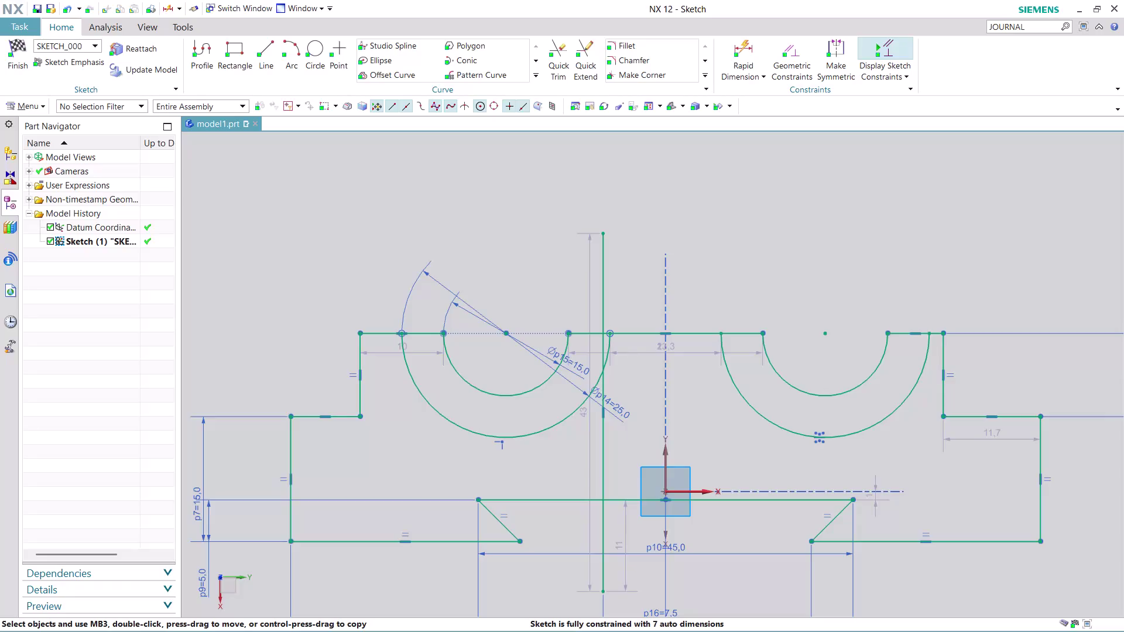
Mirror the left vertical line across the sketch's vertical axis to the right side.
scroll(down, 3)
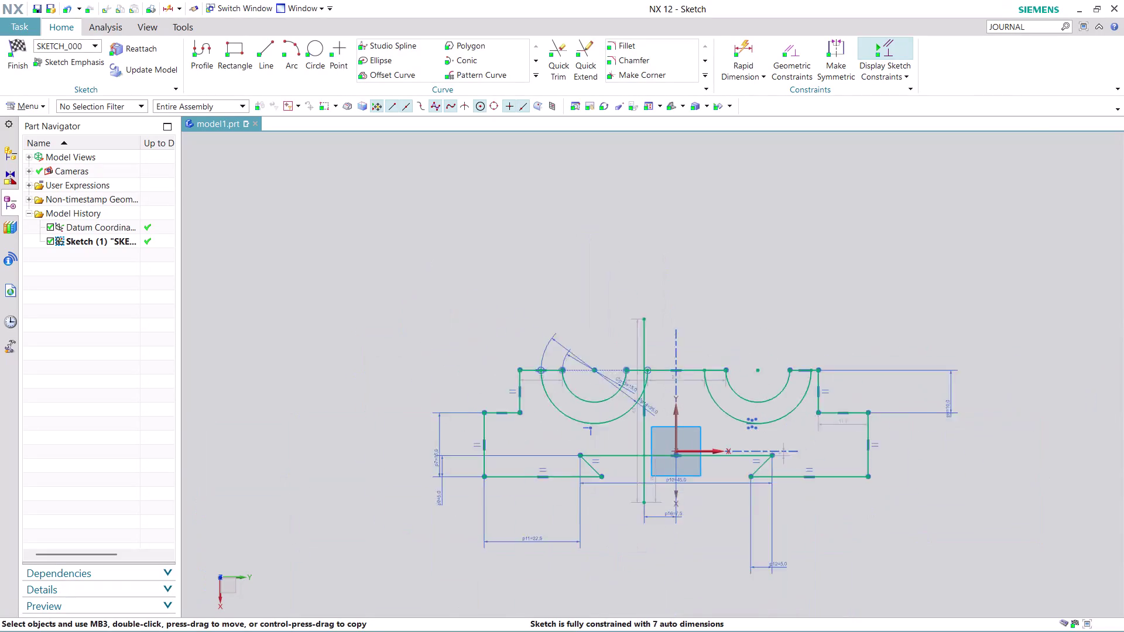
scroll(down, 3)
scroll(up, 3)
scroll(up, 3)
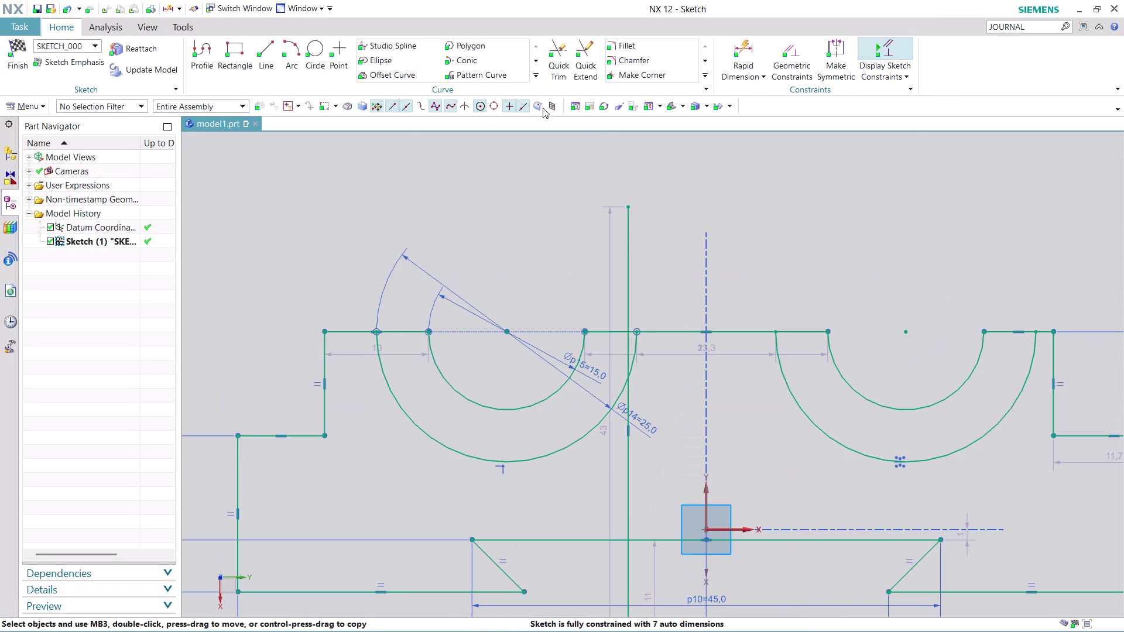
click(533, 75)
click(404, 94)
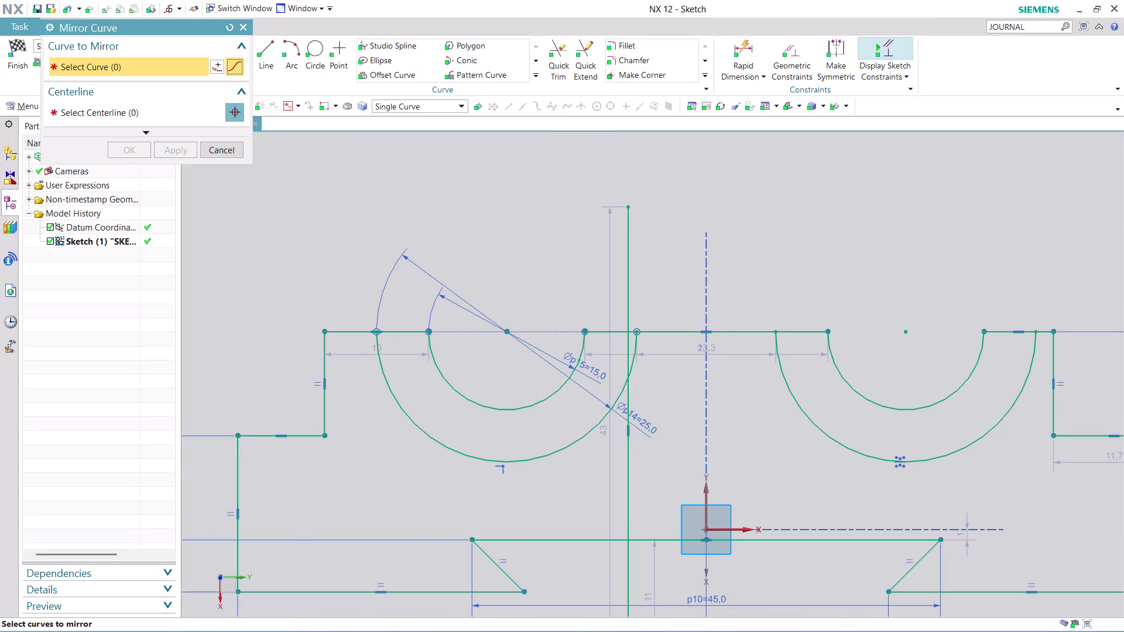
scroll(down, 3)
scroll(up, 3)
click(593, 470)
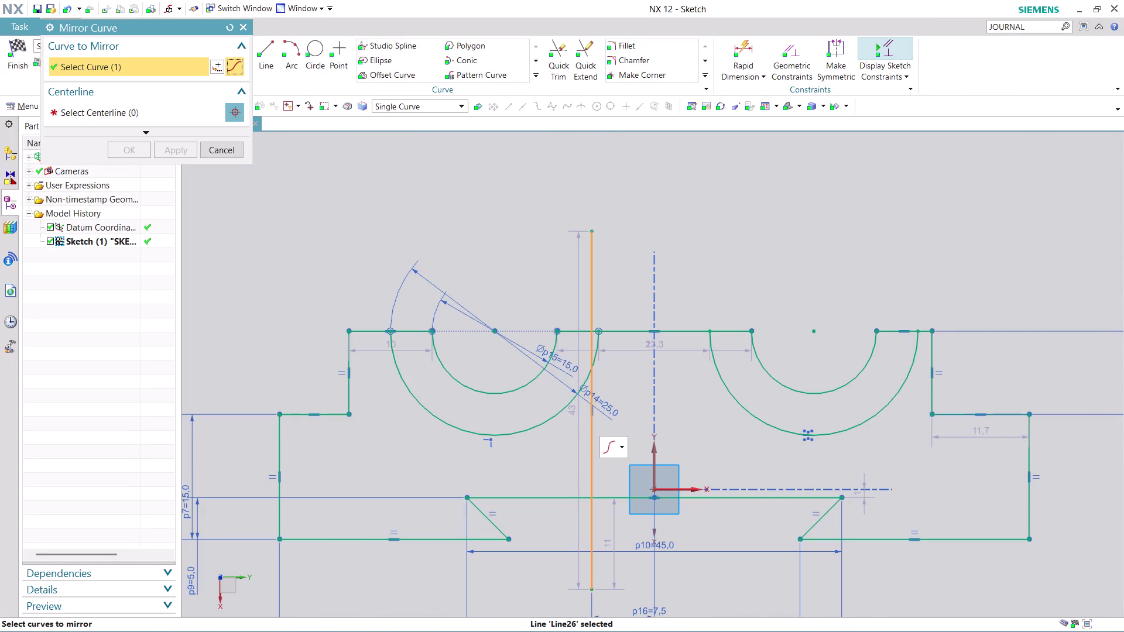
click(191, 114)
click(657, 453)
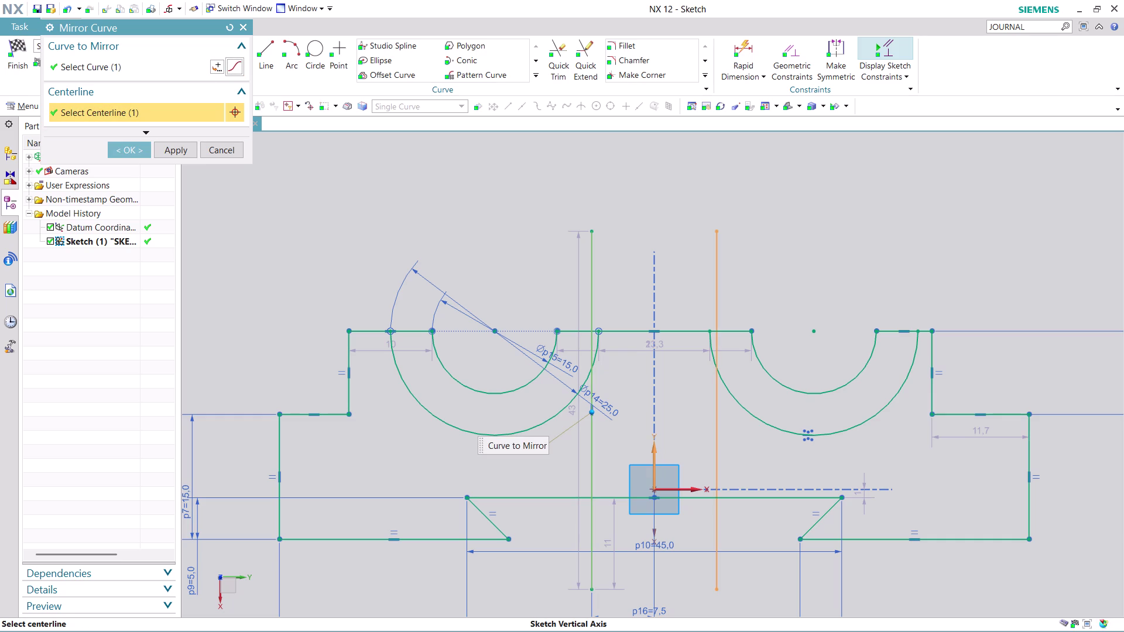
click(127, 156)
scroll(down, 3)
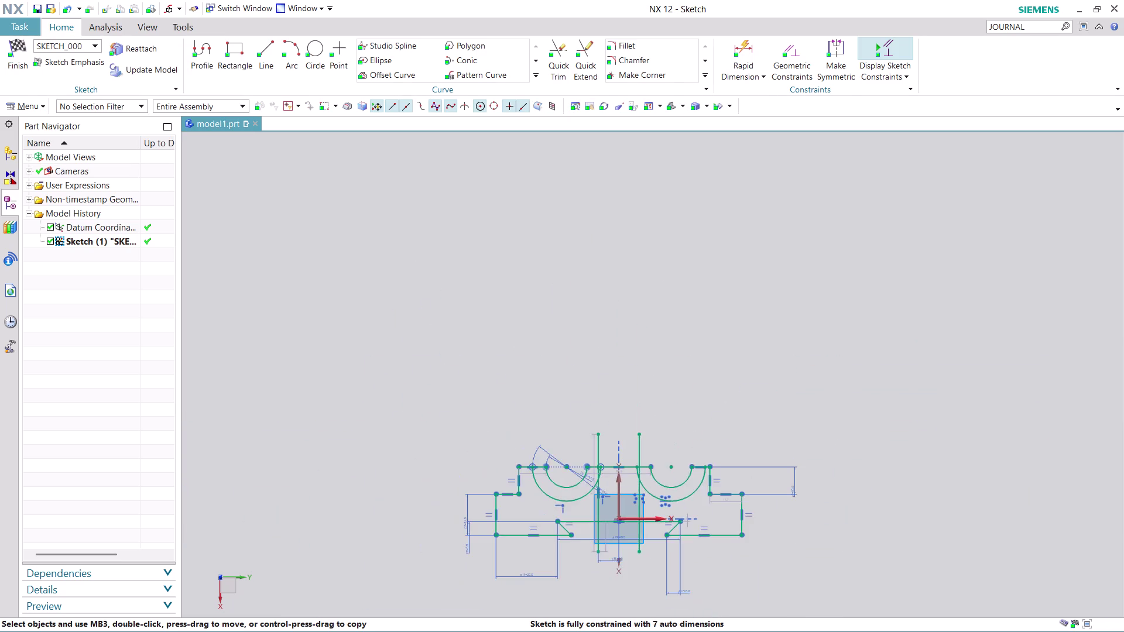
scroll(up, 3)
scroll(up, 3)
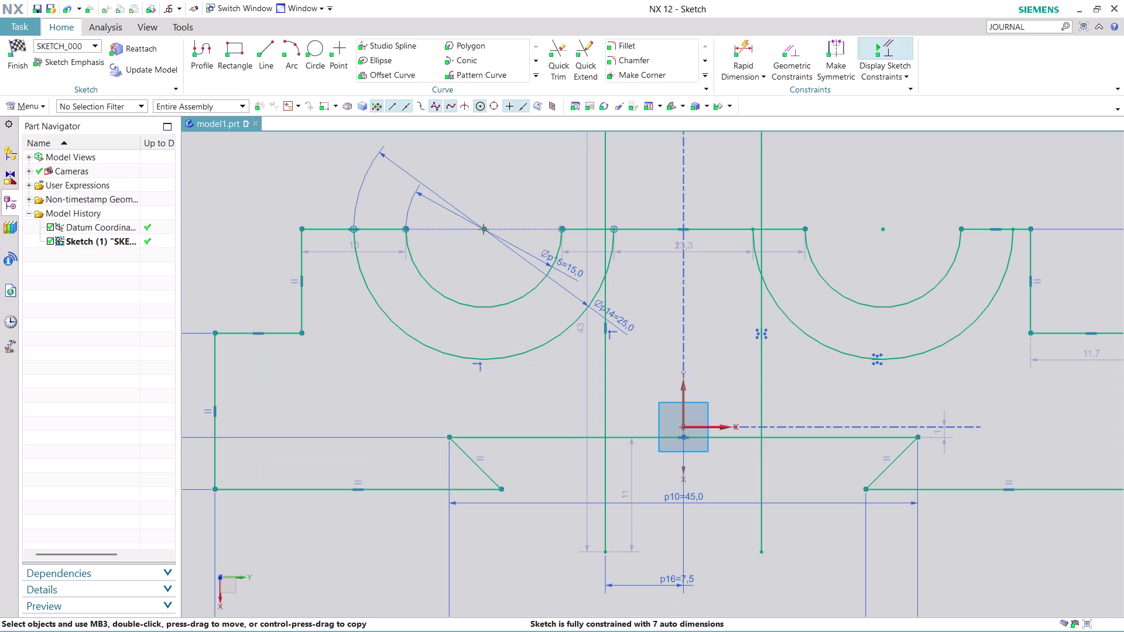
click(562, 59)
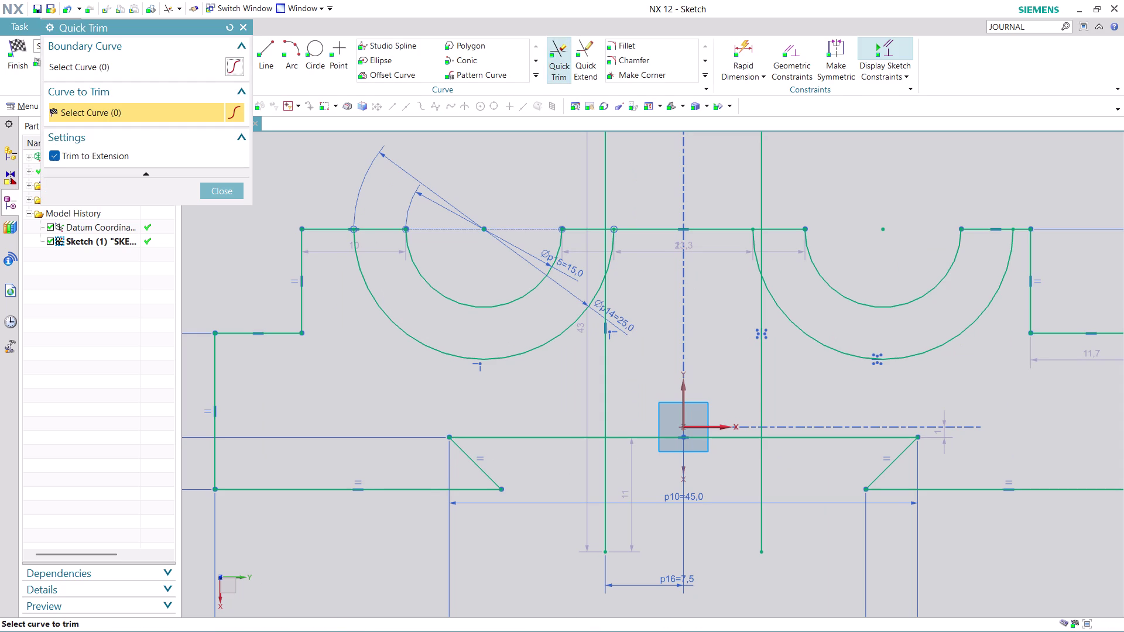
Trim the overhanging ends of both vertical lines above the top edge and below the lower line.
click(607, 530)
scroll(down, 3)
scroll(up, 3)
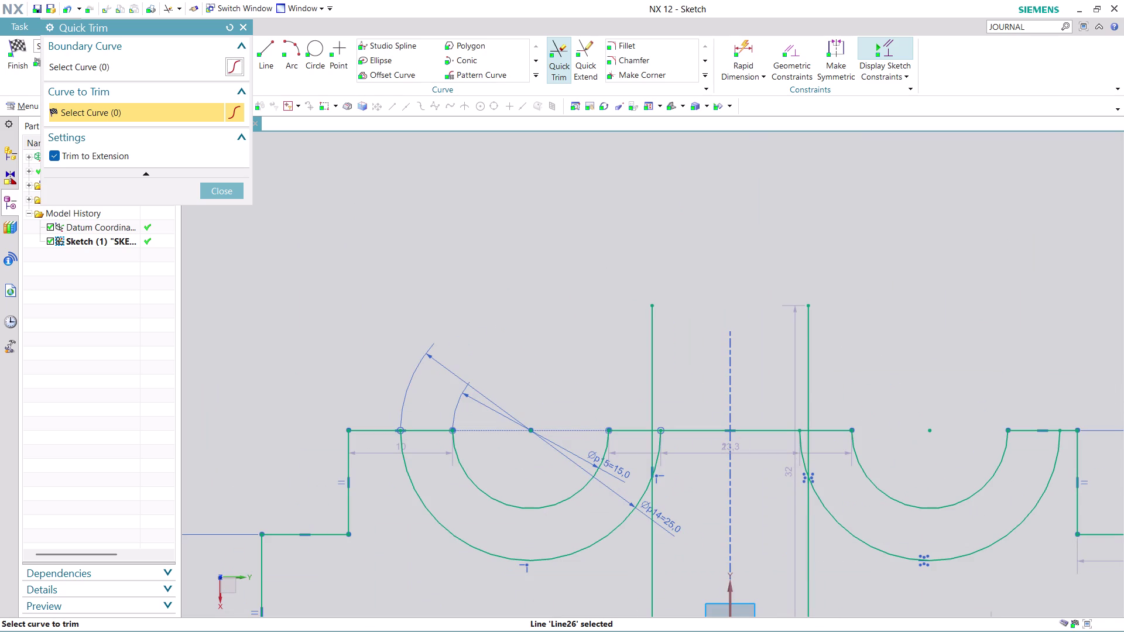
click(655, 363)
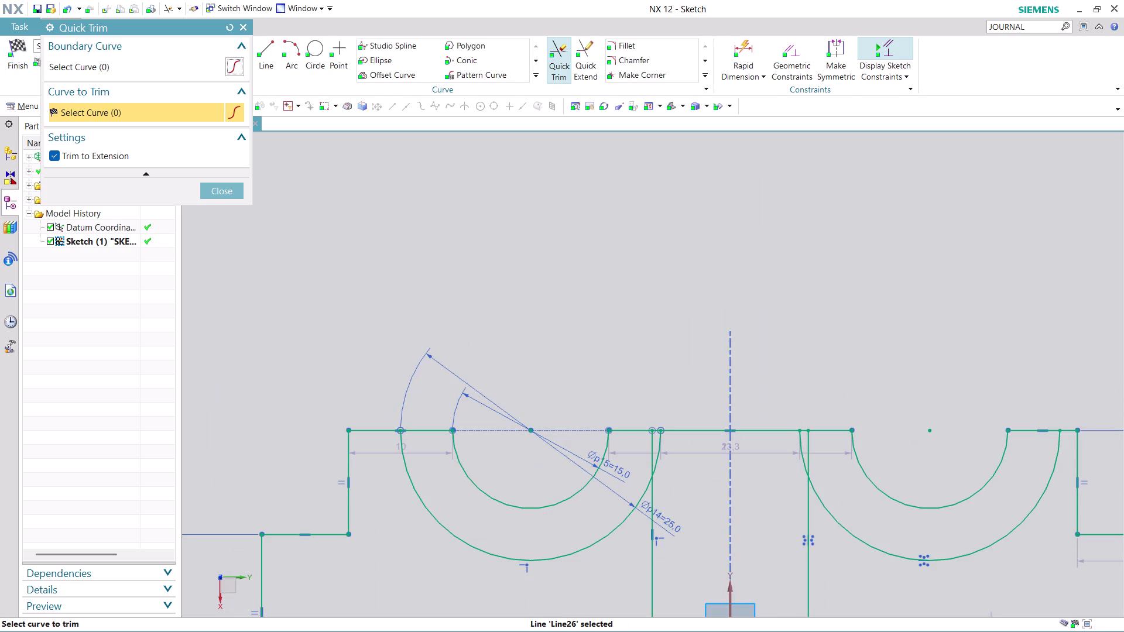
scroll(down, 3)
scroll(up, 3)
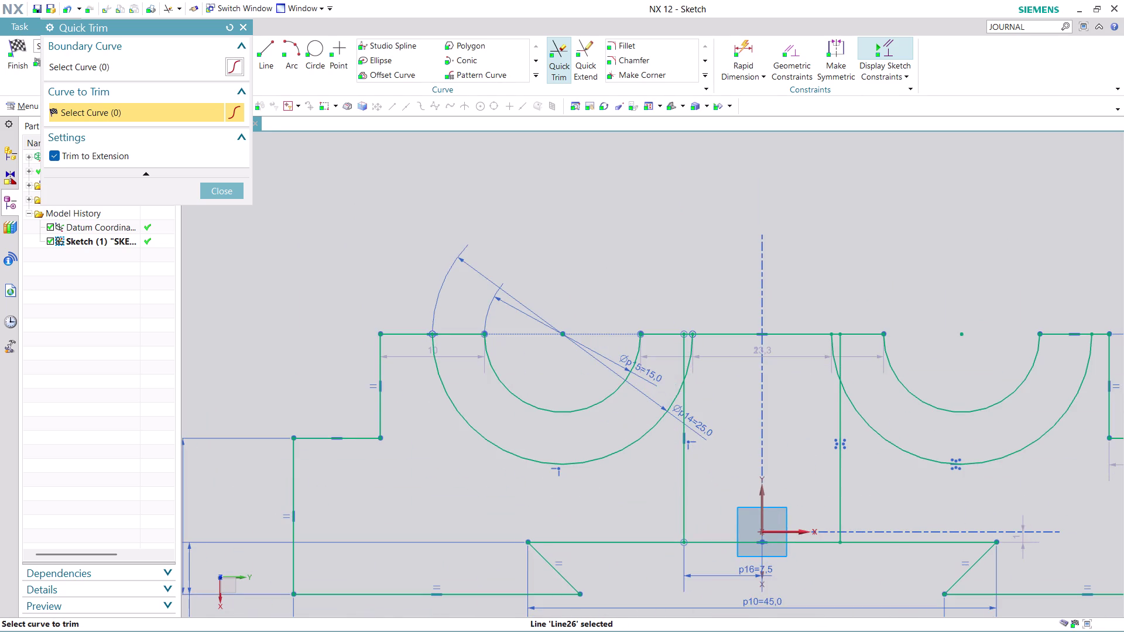
scroll(up, 3)
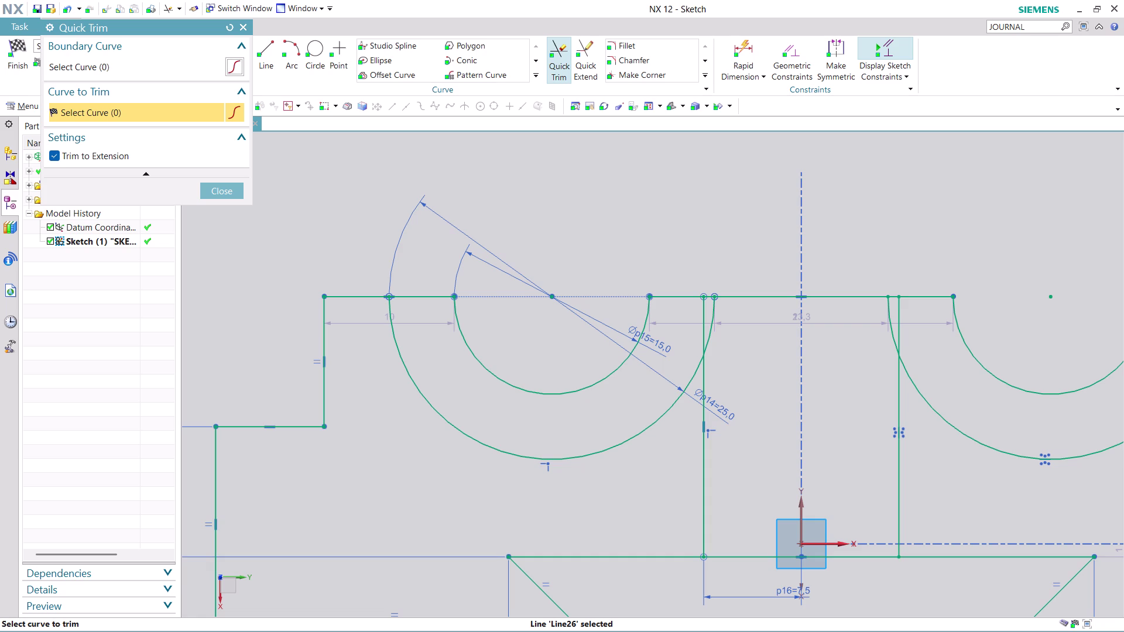
scroll(down, 3)
scroll(down, 3)
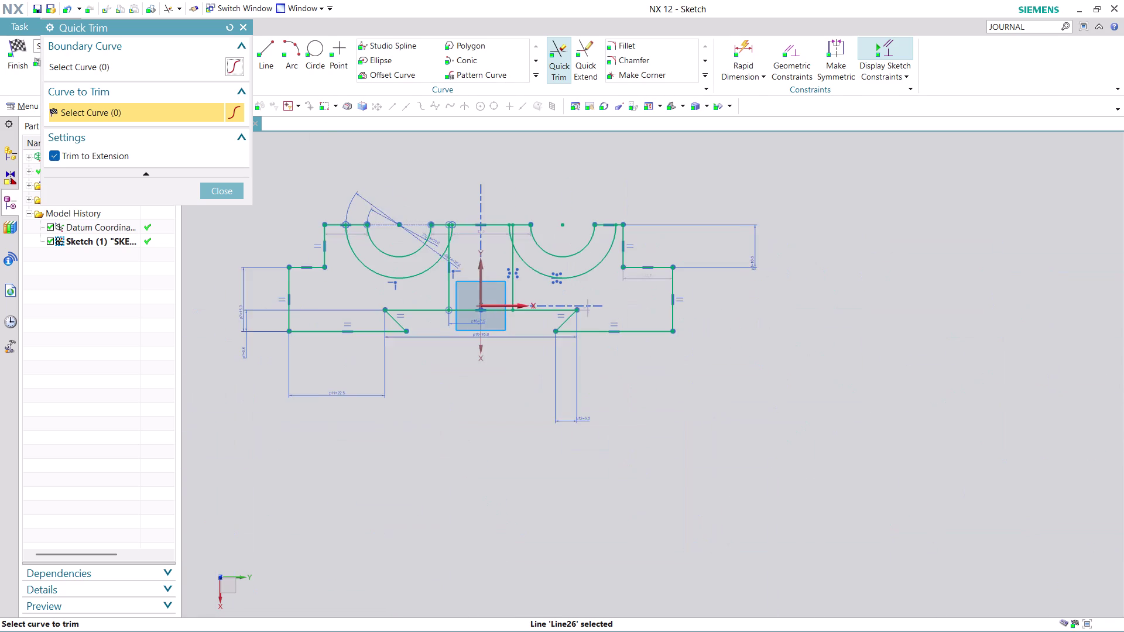
scroll(up, 3)
scroll(down, 3)
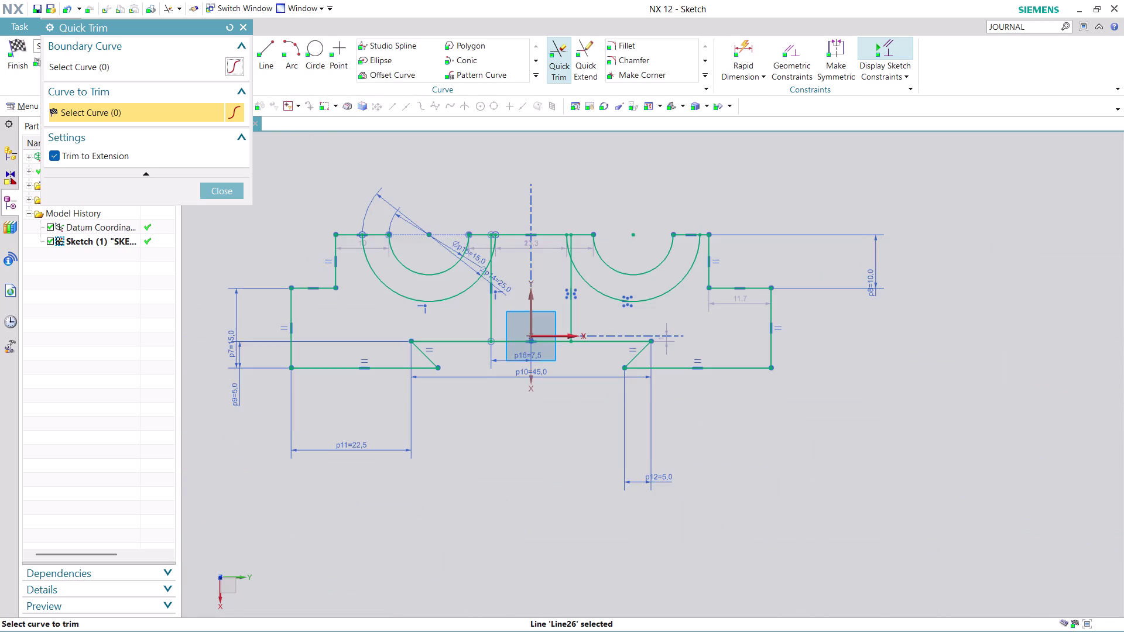
click(232, 195)
Draw a 15.6-long horizontal line rightward from the bottom of the large left arc.
click(201, 52)
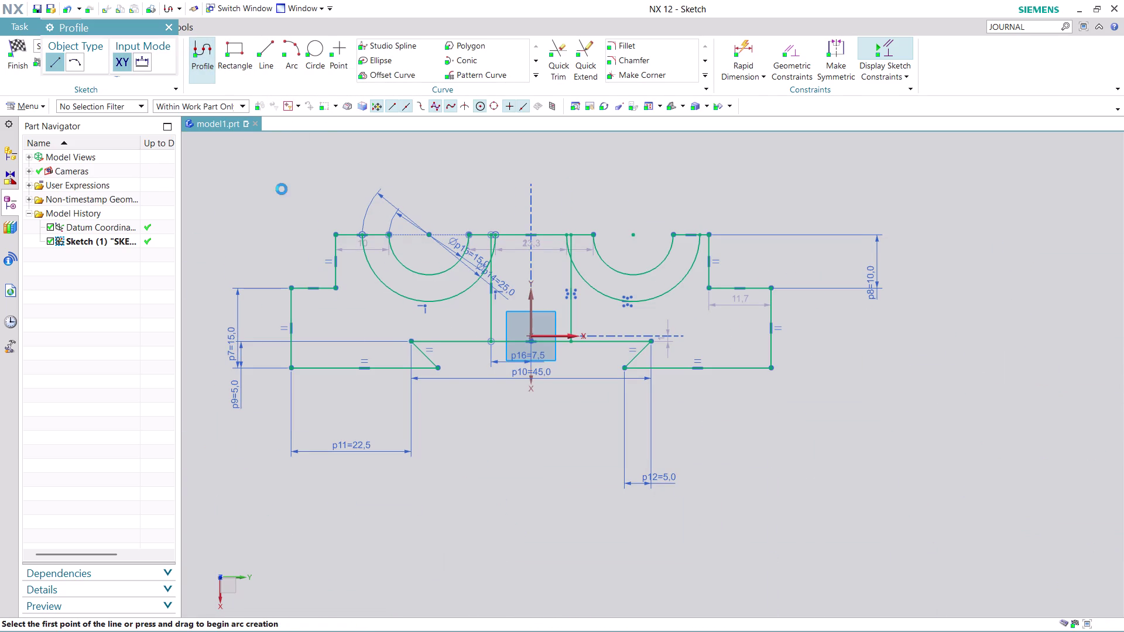
scroll(up, 3)
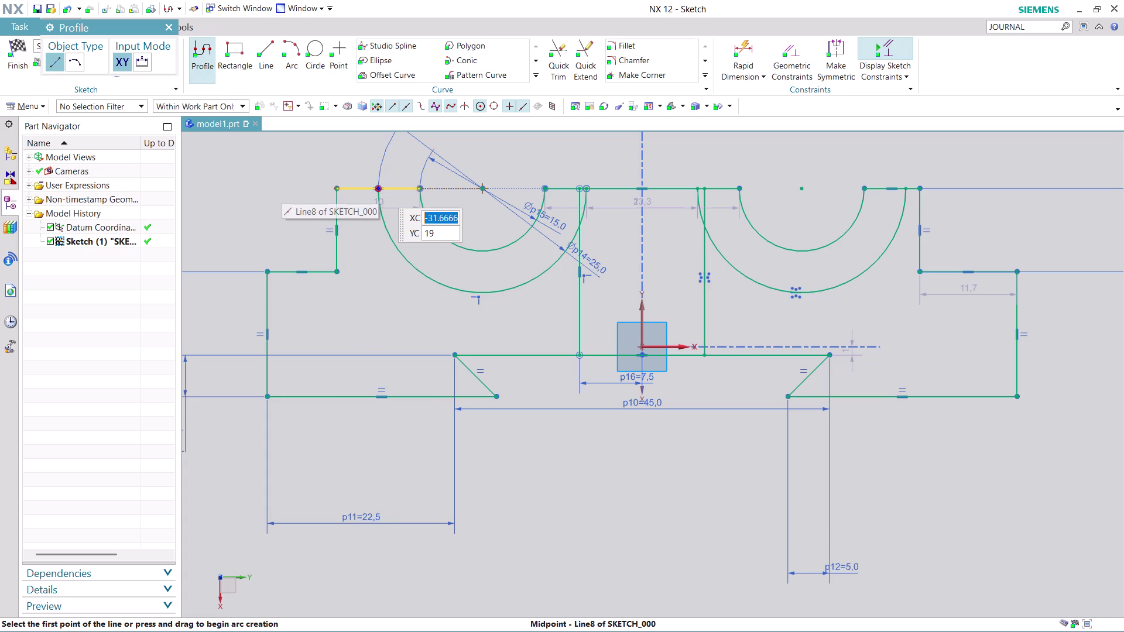
click(379, 189)
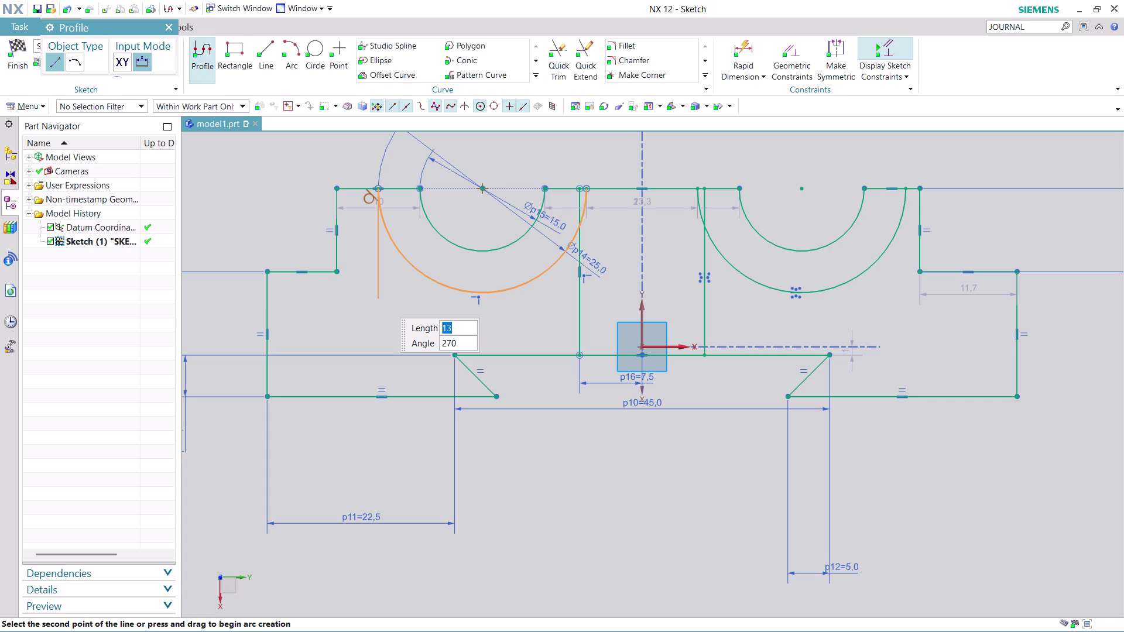
key(Escape)
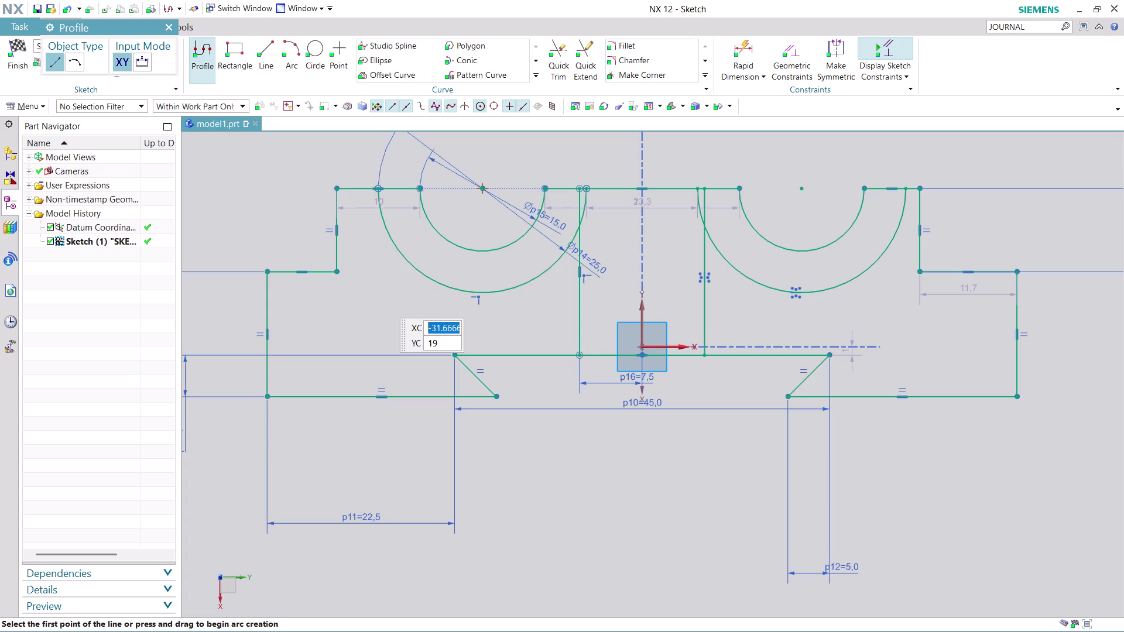
click(482, 291)
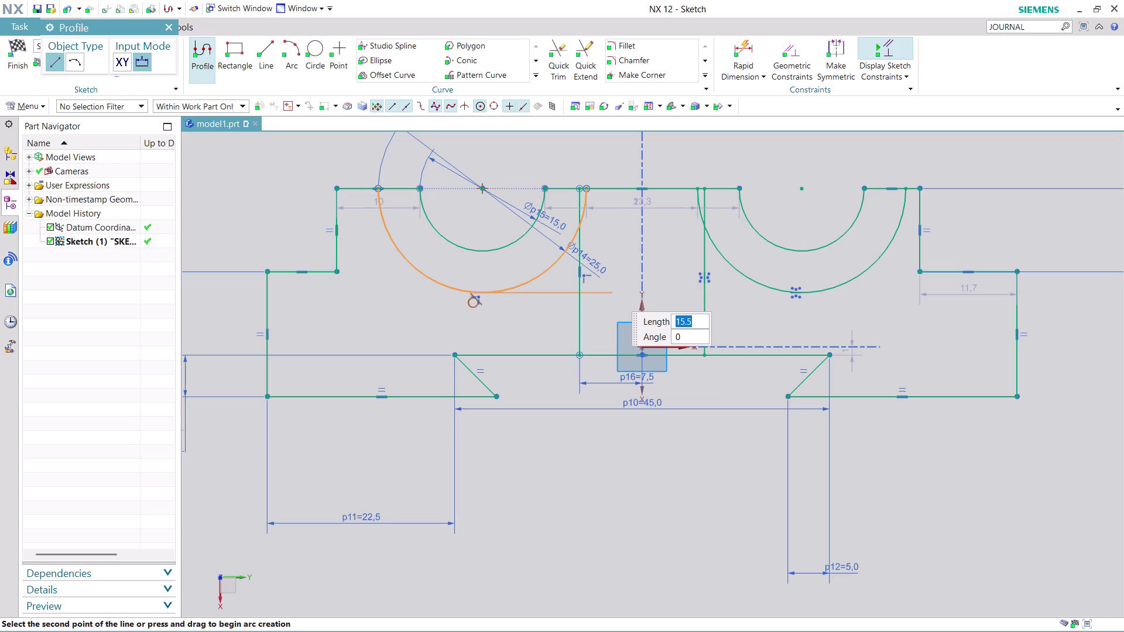
click(613, 292)
key(Escape)
key(Escape)
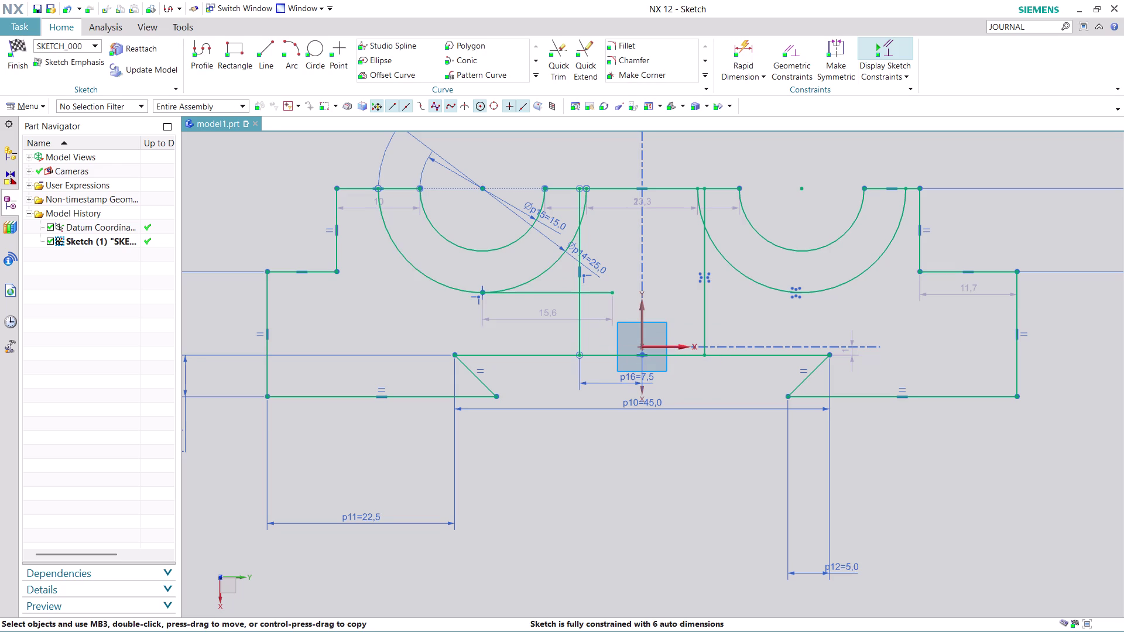
scroll(up, 3)
scroll(down, 3)
scroll(up, 3)
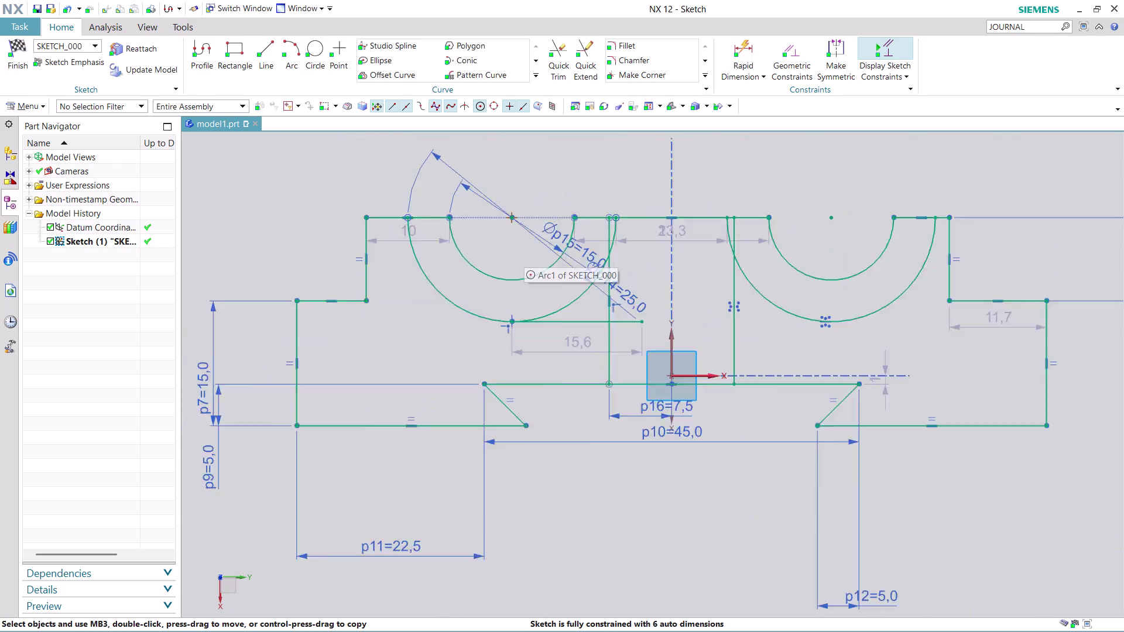
scroll(up, 3)
Trim the outer arc, vertical line and new line where they overshoot each other.
click(560, 56)
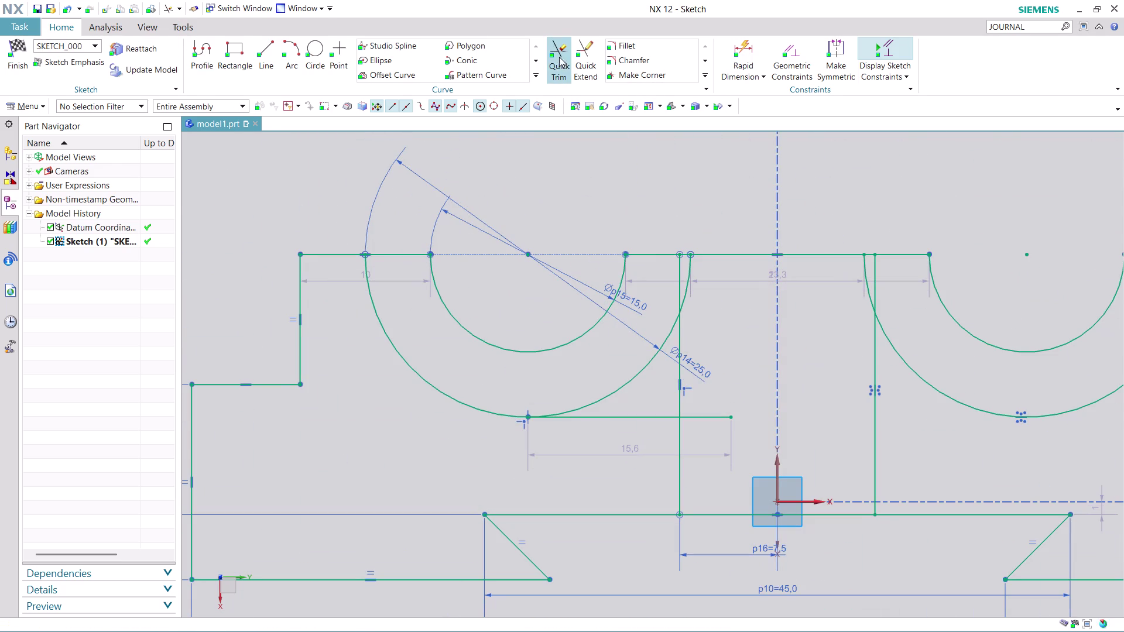
click(634, 383)
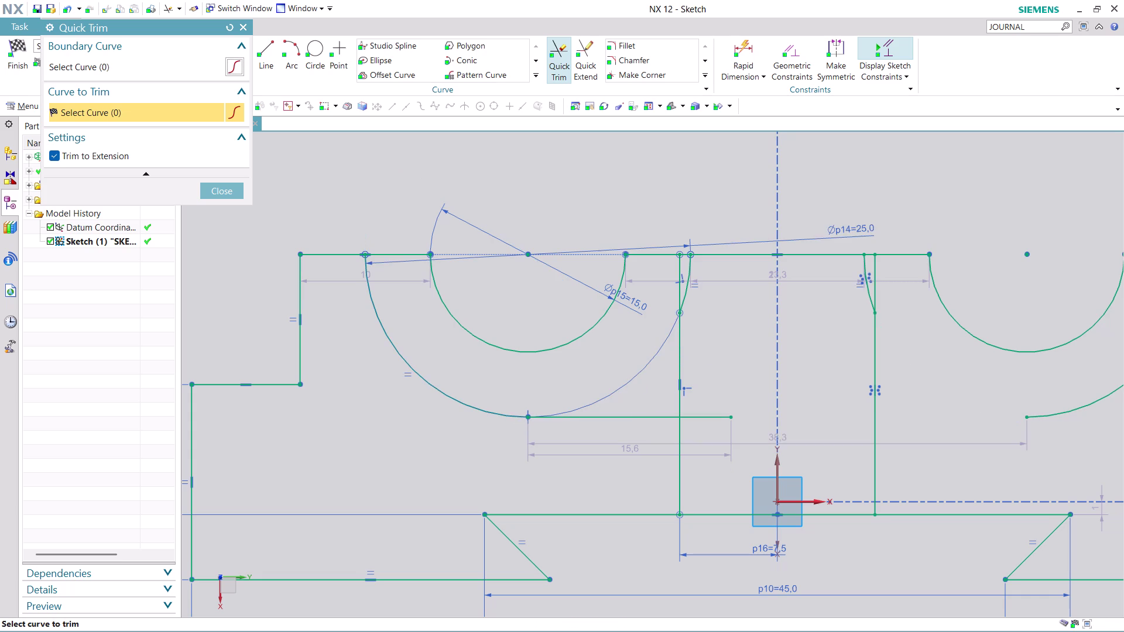
click(687, 288)
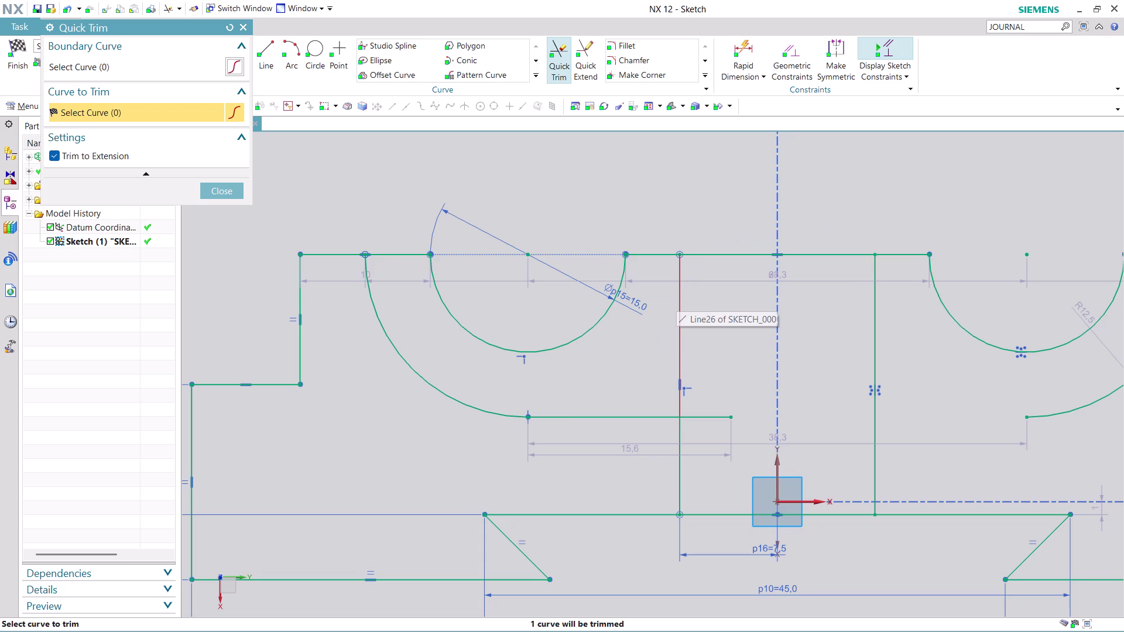
click(676, 296)
click(722, 418)
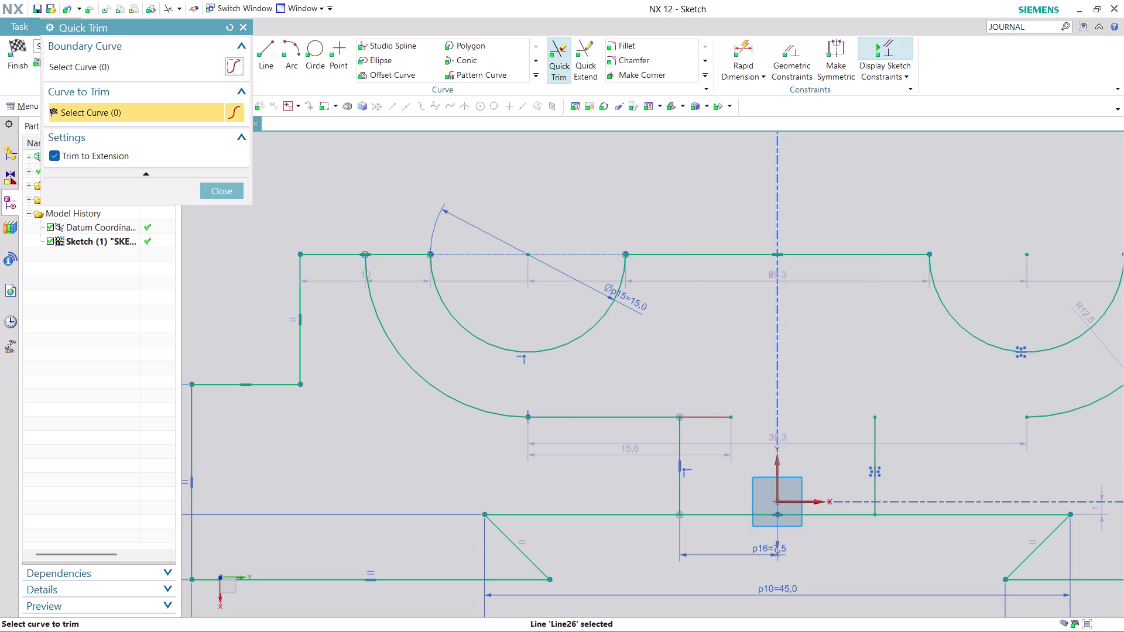
scroll(down, 3)
scroll(down, 3)
scroll(up, 3)
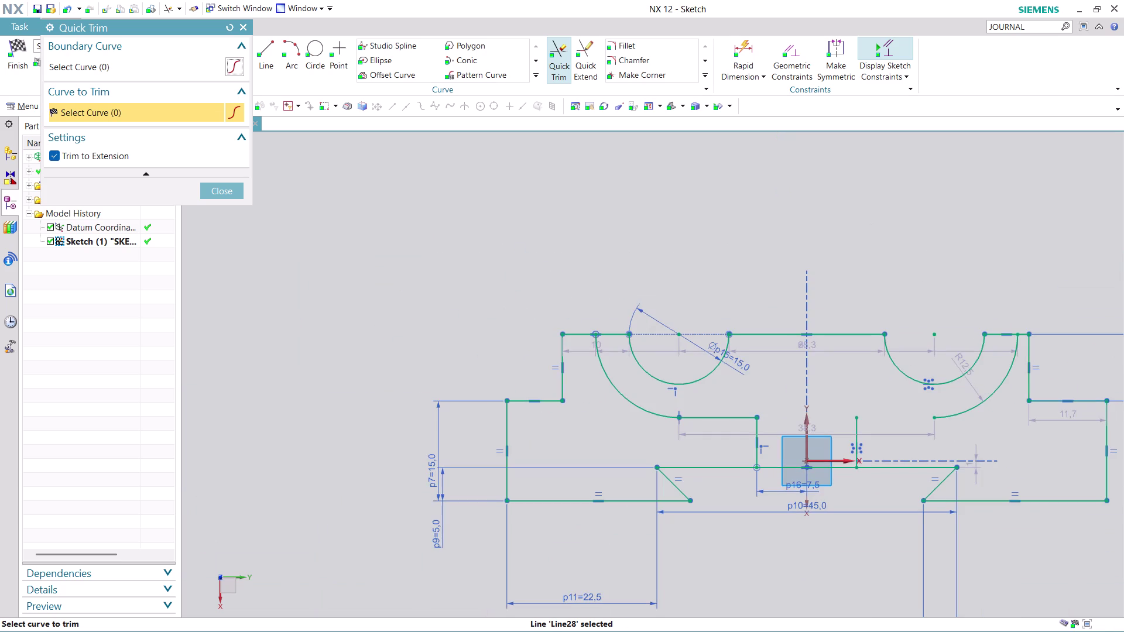
scroll(up, 3)
scroll(down, 3)
scroll(up, 3)
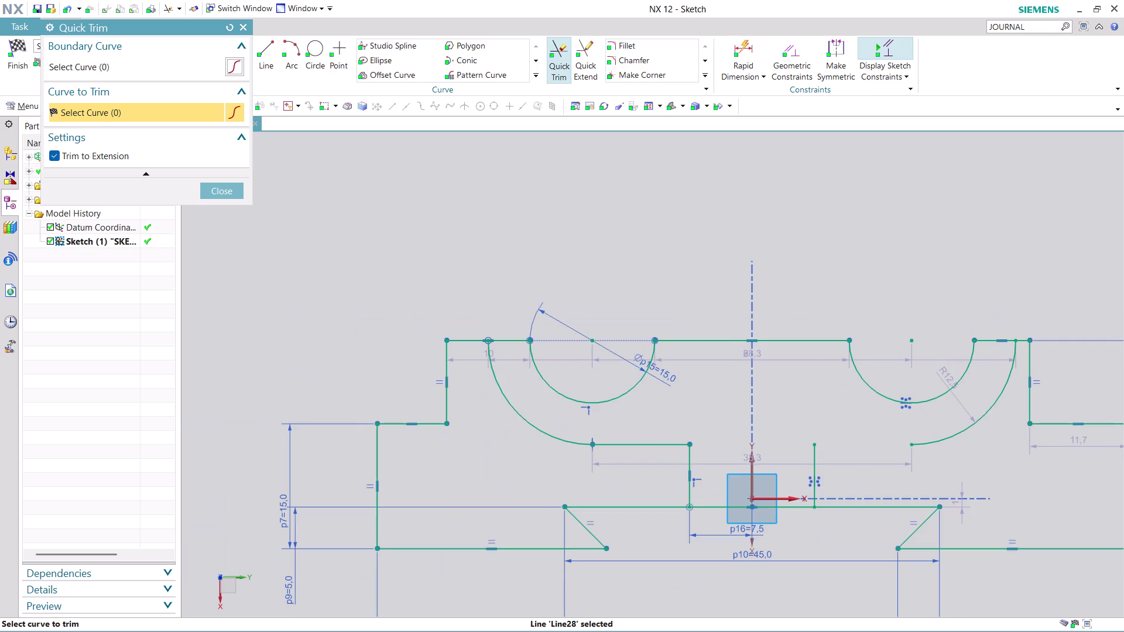
click(222, 185)
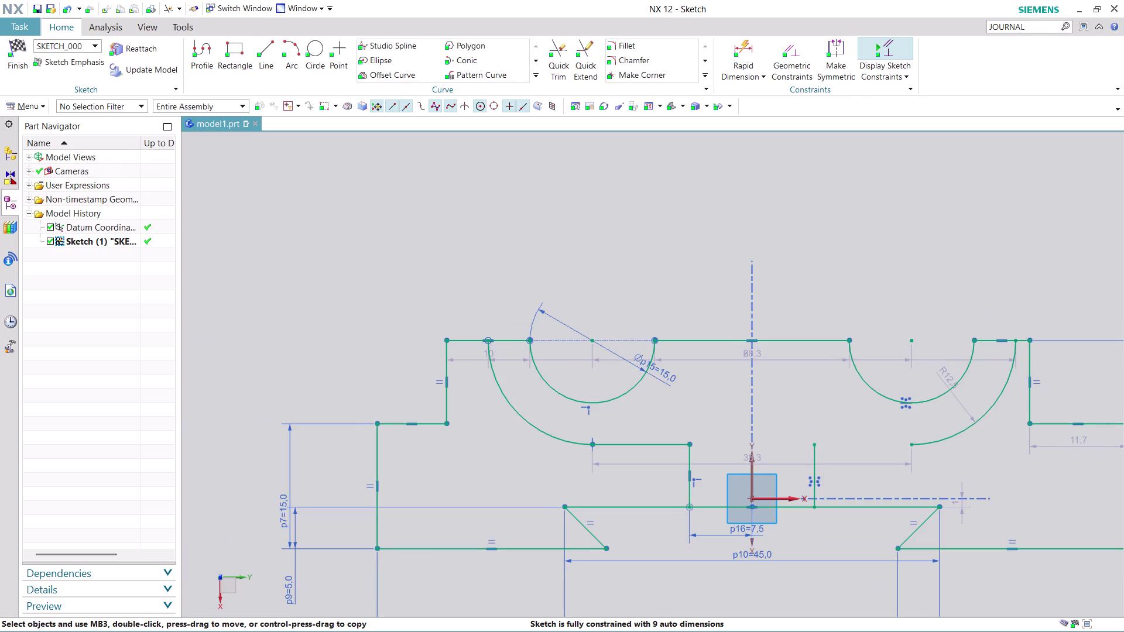
click(533, 78)
Begin a mirror with the short horizontal and vertical lines selected, then cancel it.
click(393, 97)
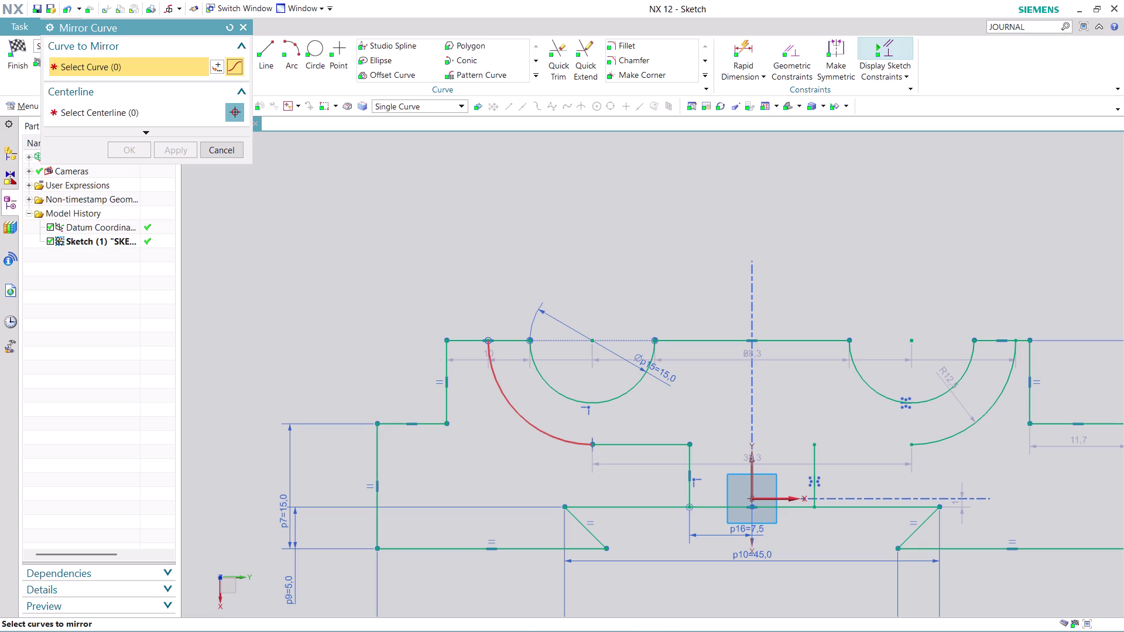
click(653, 441)
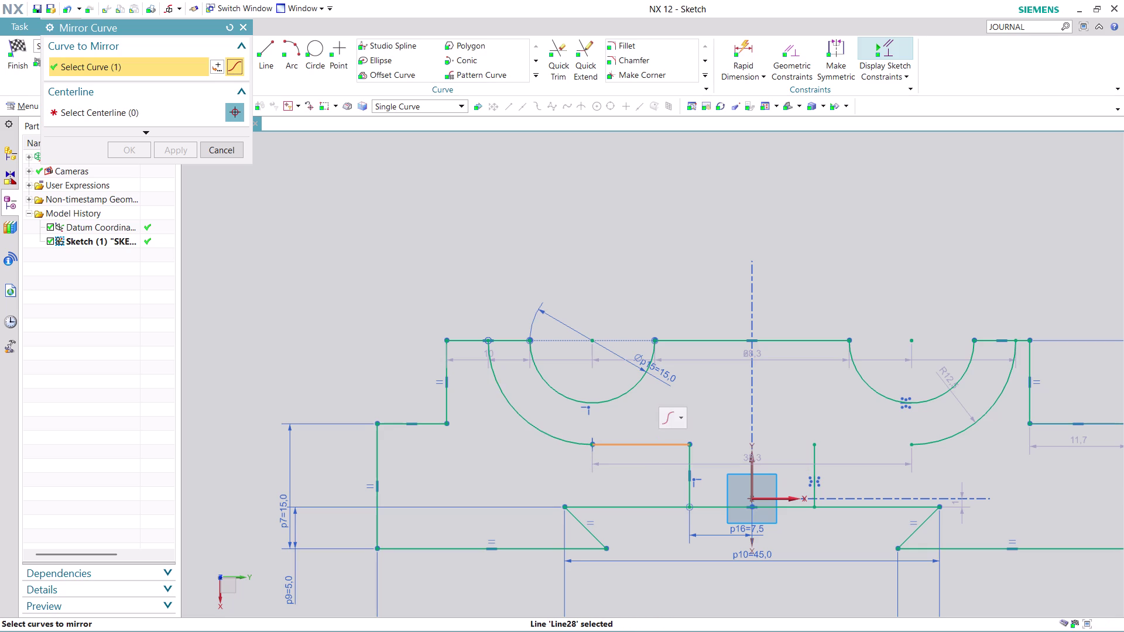
click(693, 483)
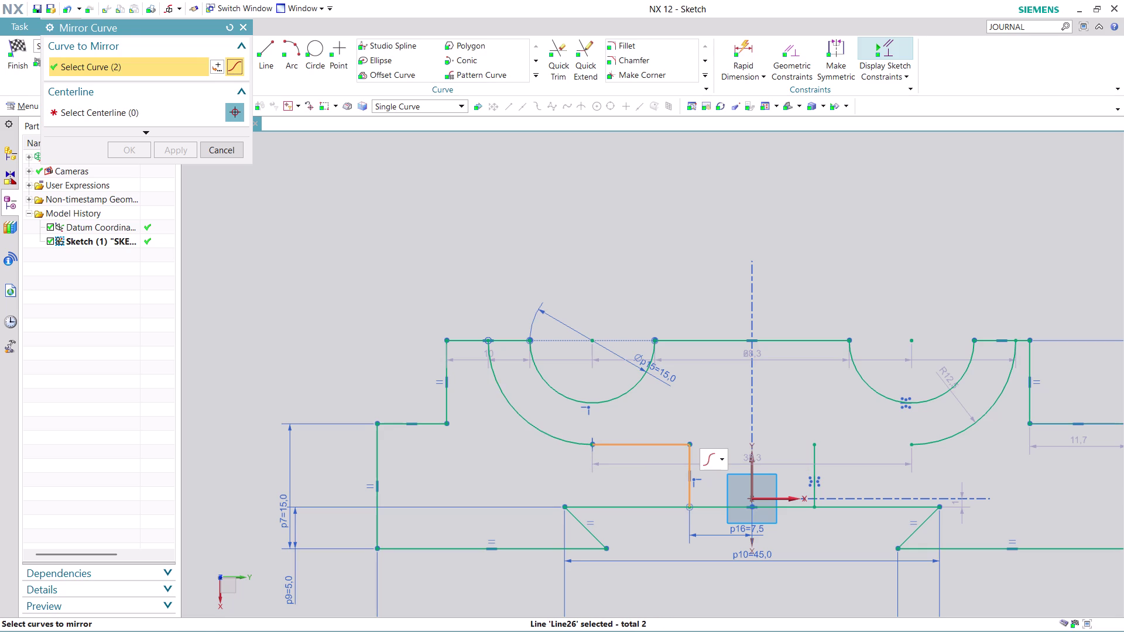
key(Escape)
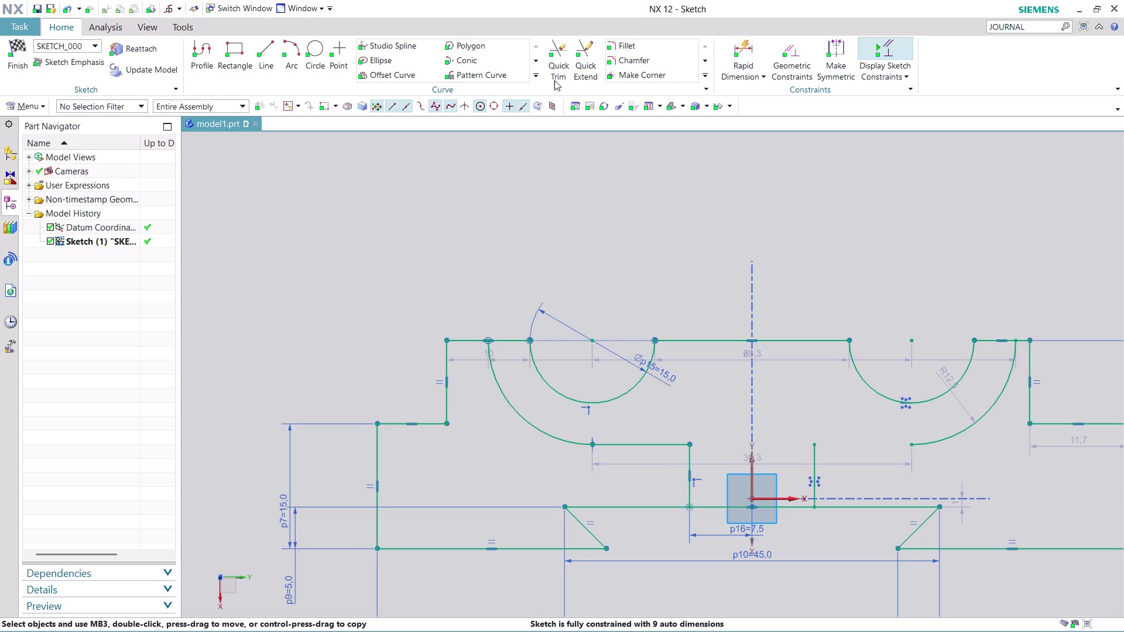
Mirror the short horizontal line across the vertical sketch axis.
click(535, 73)
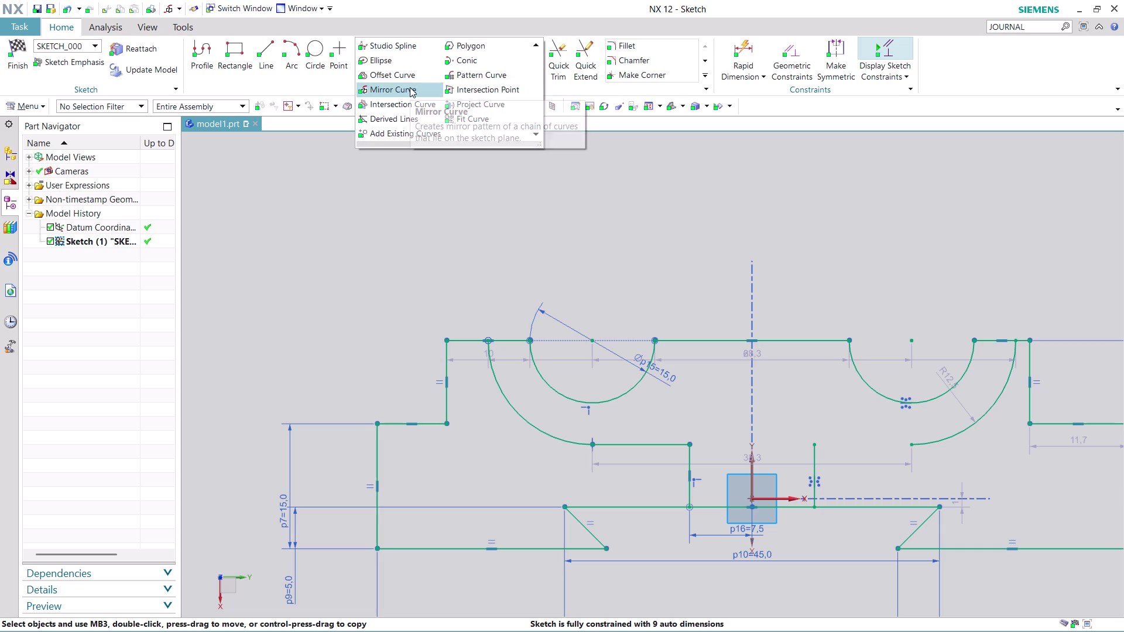
click(410, 87)
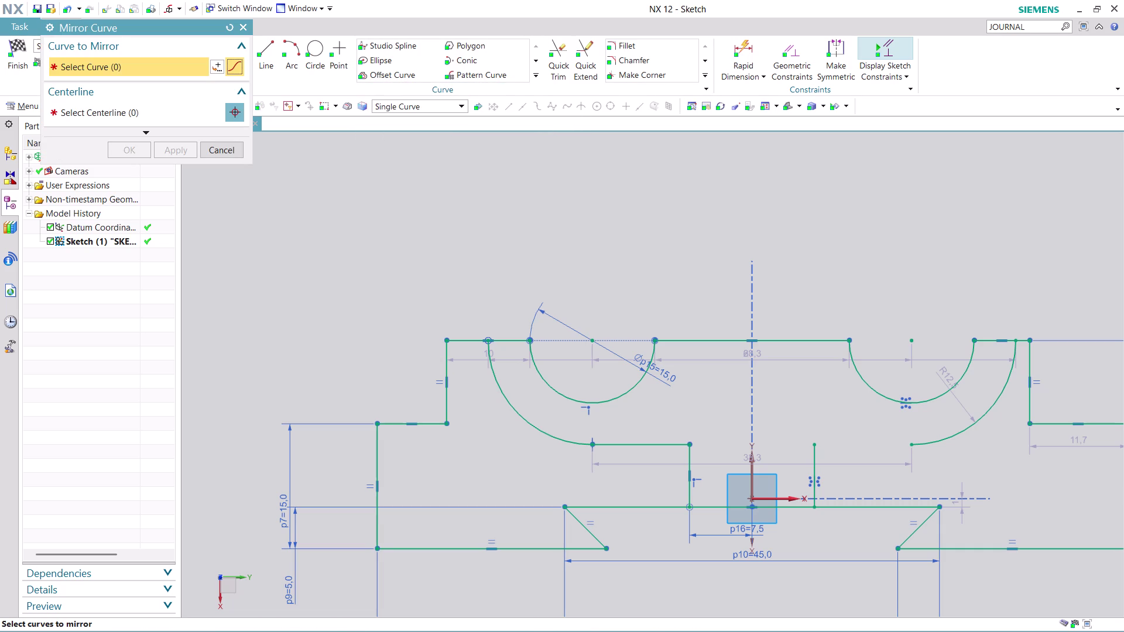
click(666, 446)
click(181, 114)
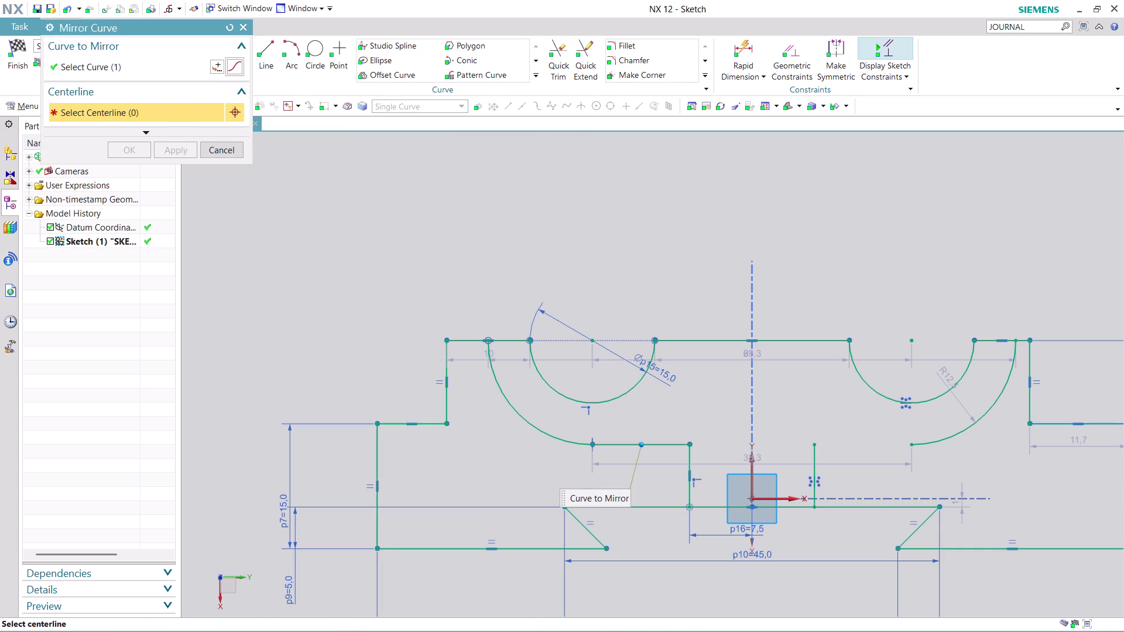
click(749, 461)
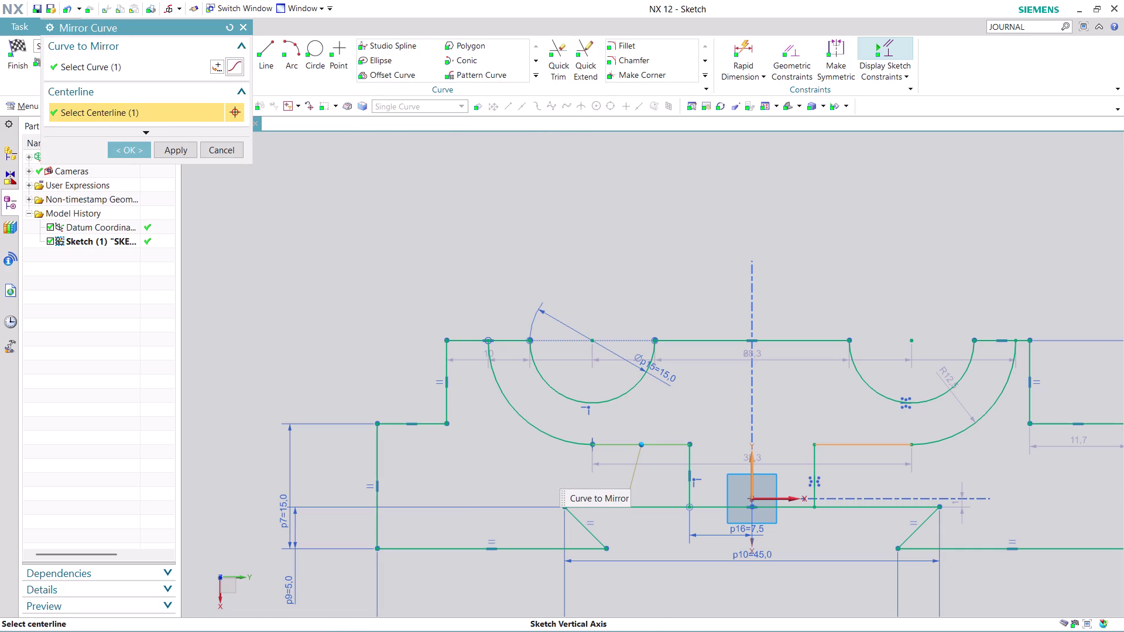
click(136, 154)
scroll(down, 3)
scroll(up, 3)
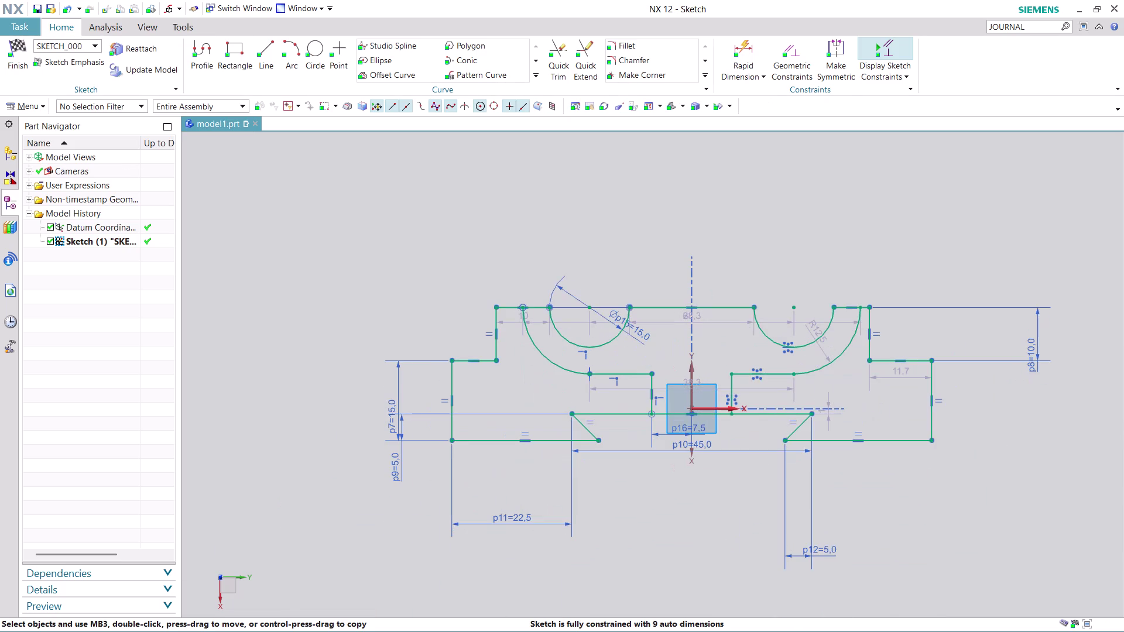
scroll(up, 3)
scroll(down, 3)
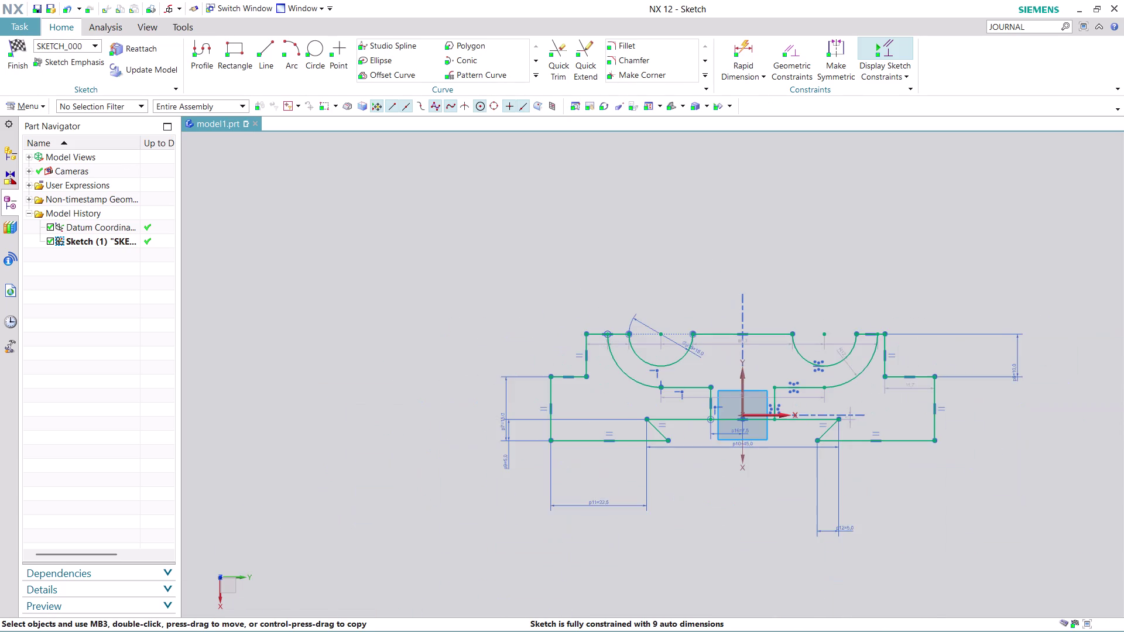
scroll(up, 3)
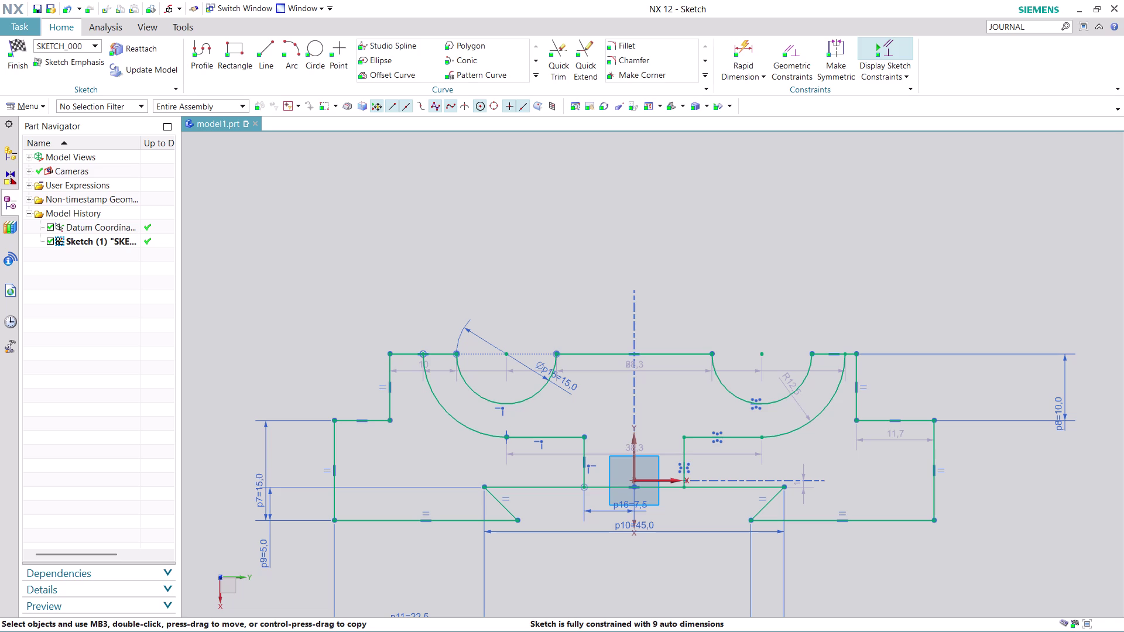
scroll(down, 3)
scroll(up, 3)
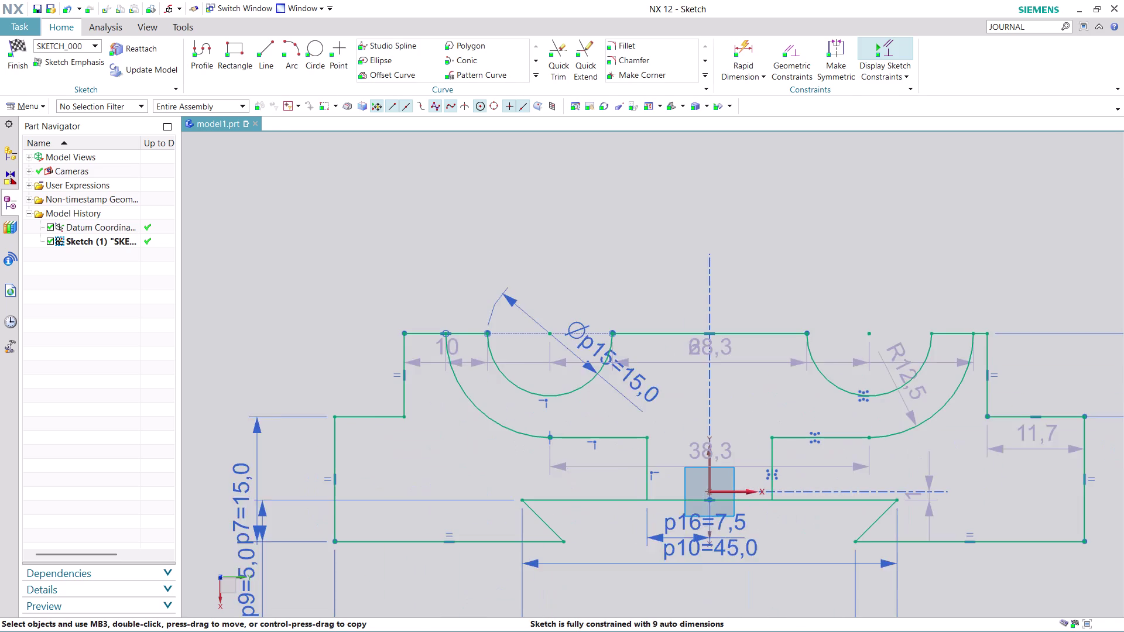
click(707, 501)
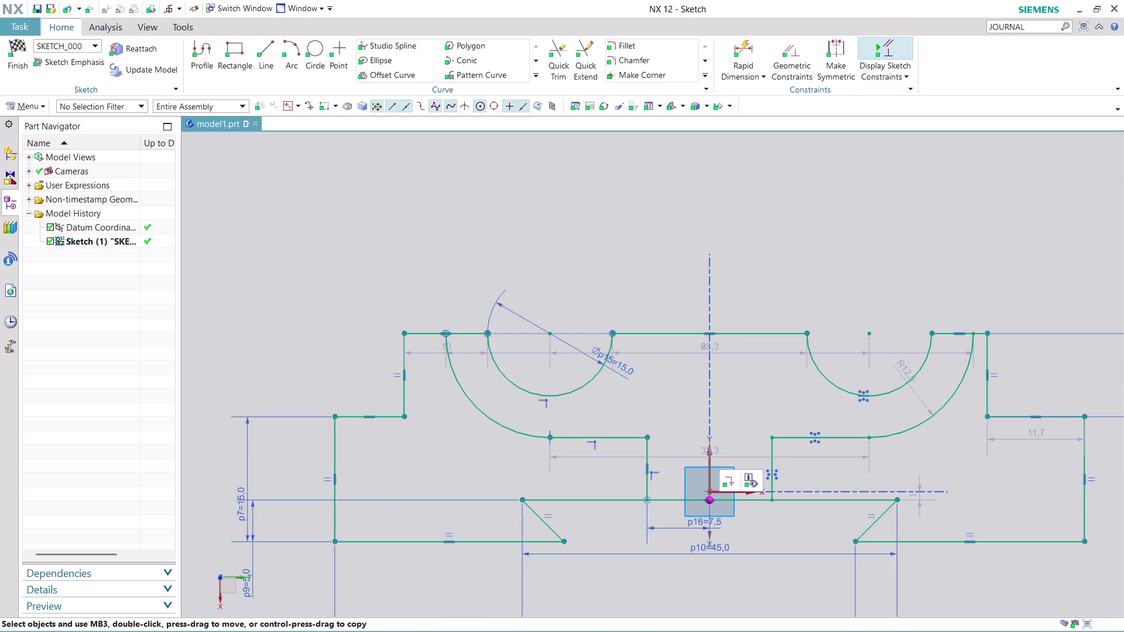
Select a midpoint constraint, the sketch origin and XY plane, then clear the selection.
scroll(up, 3)
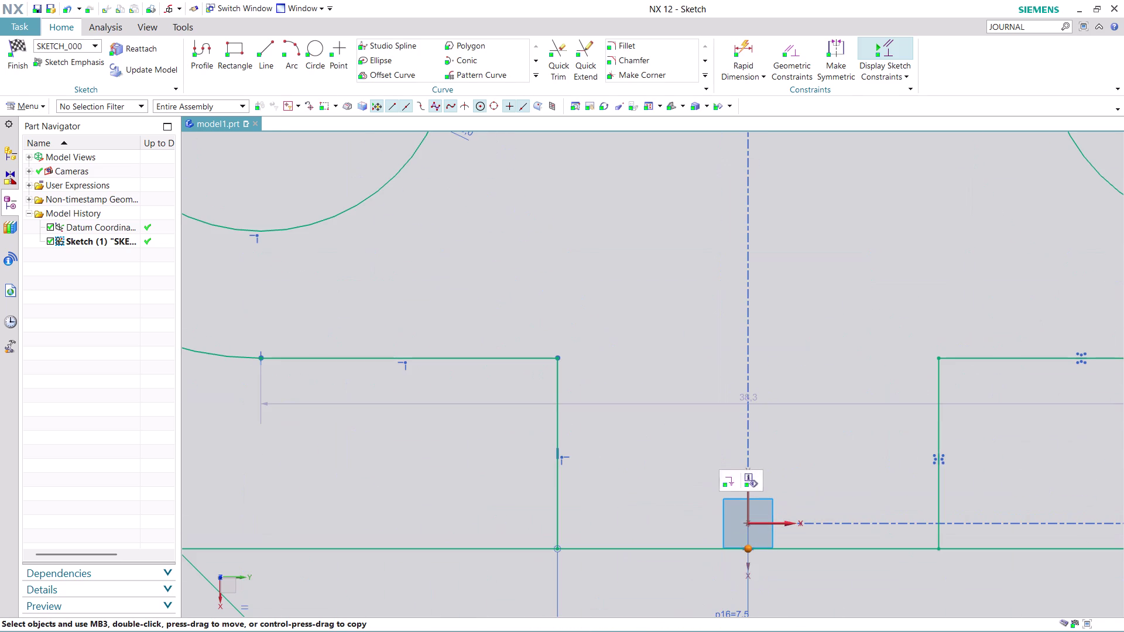
click(750, 522)
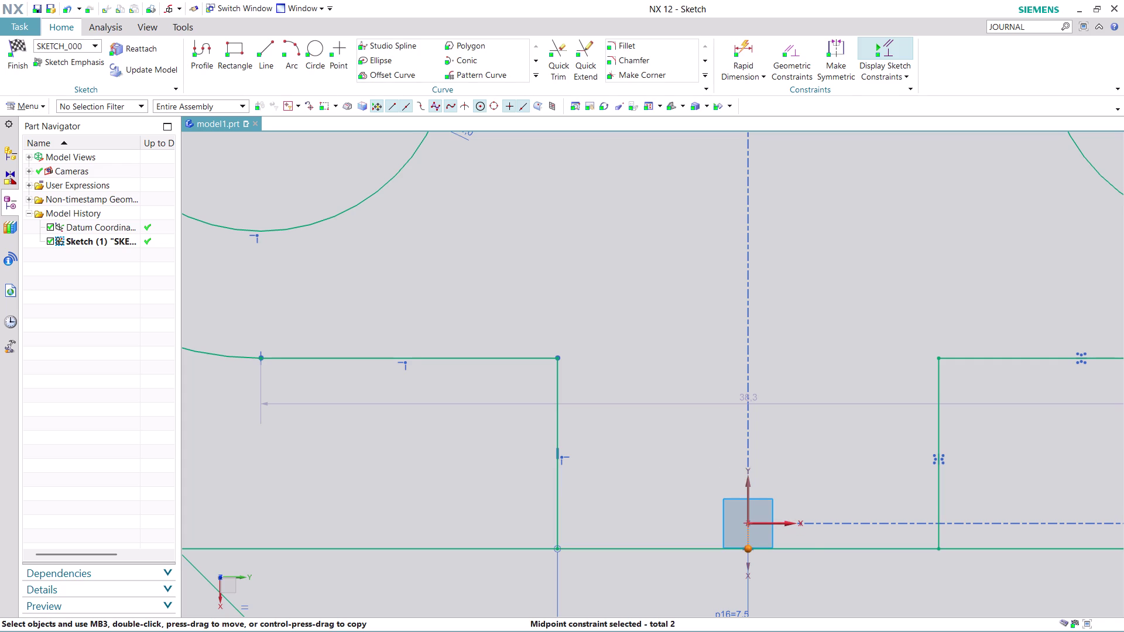
click(747, 523)
click(748, 522)
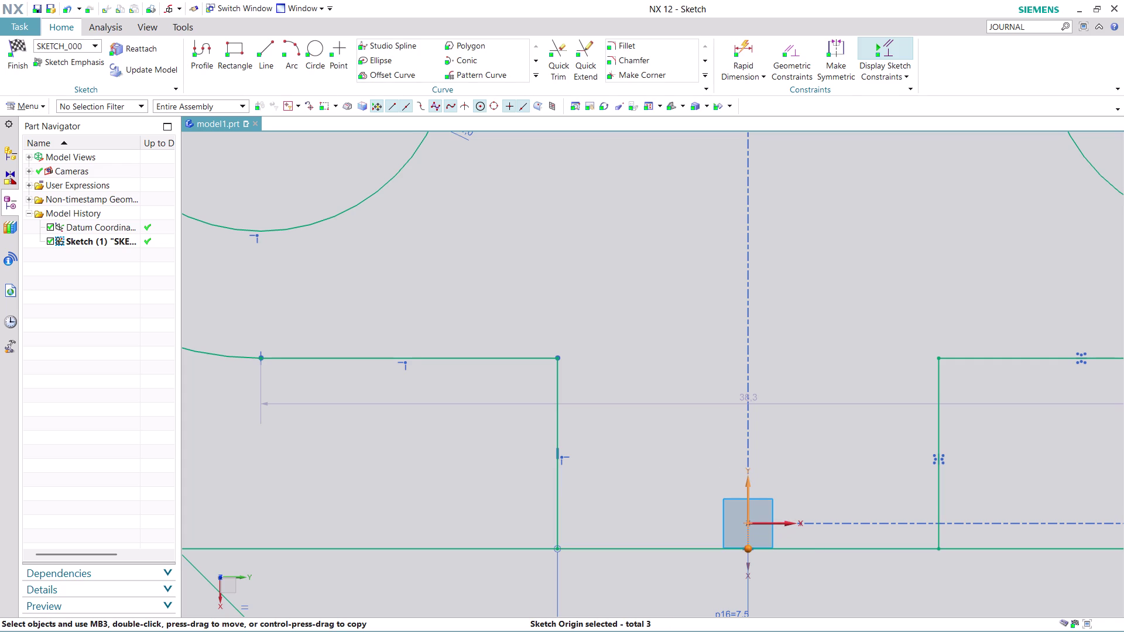
click(749, 525)
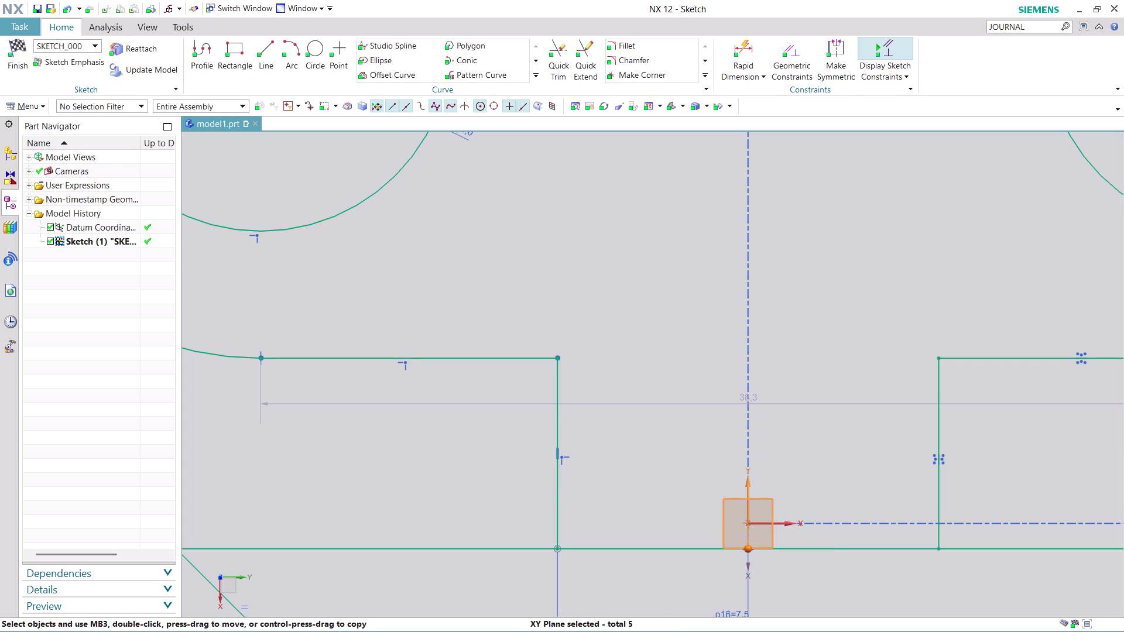
key(Escape)
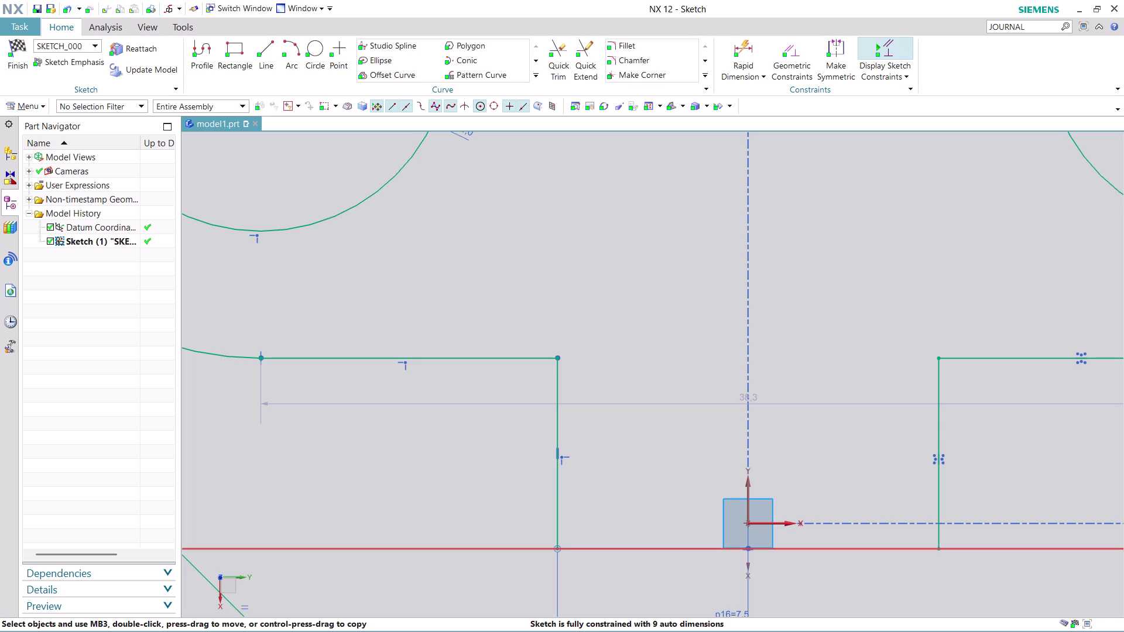
Constrain the long lower line's midpoint onto the sketch horizontal axis.
click(749, 551)
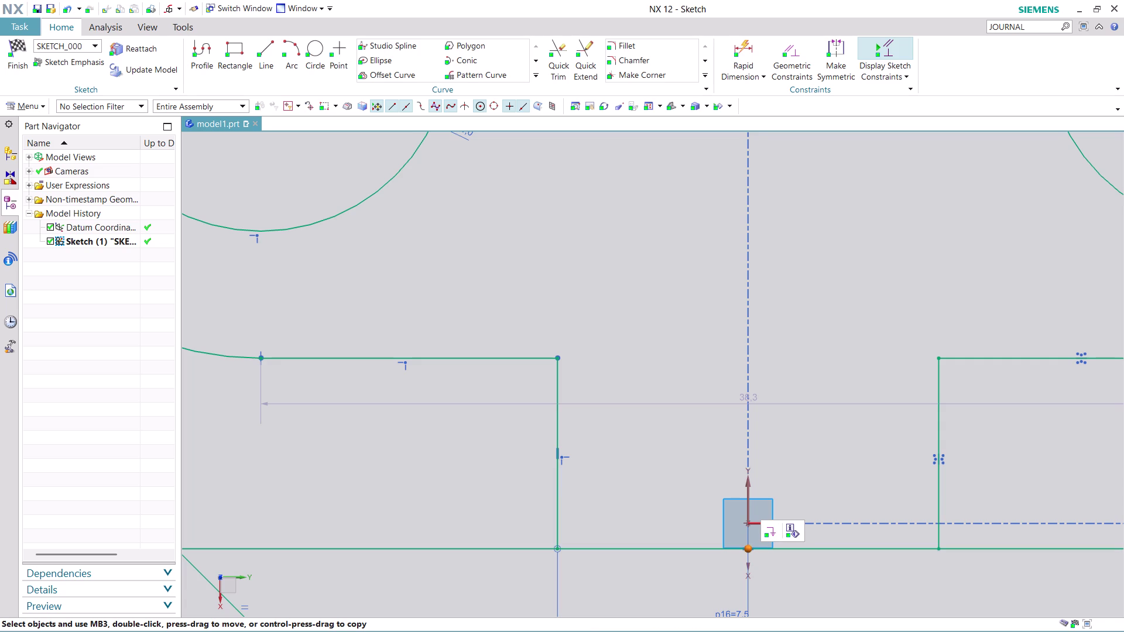
scroll(up, 3)
click(744, 537)
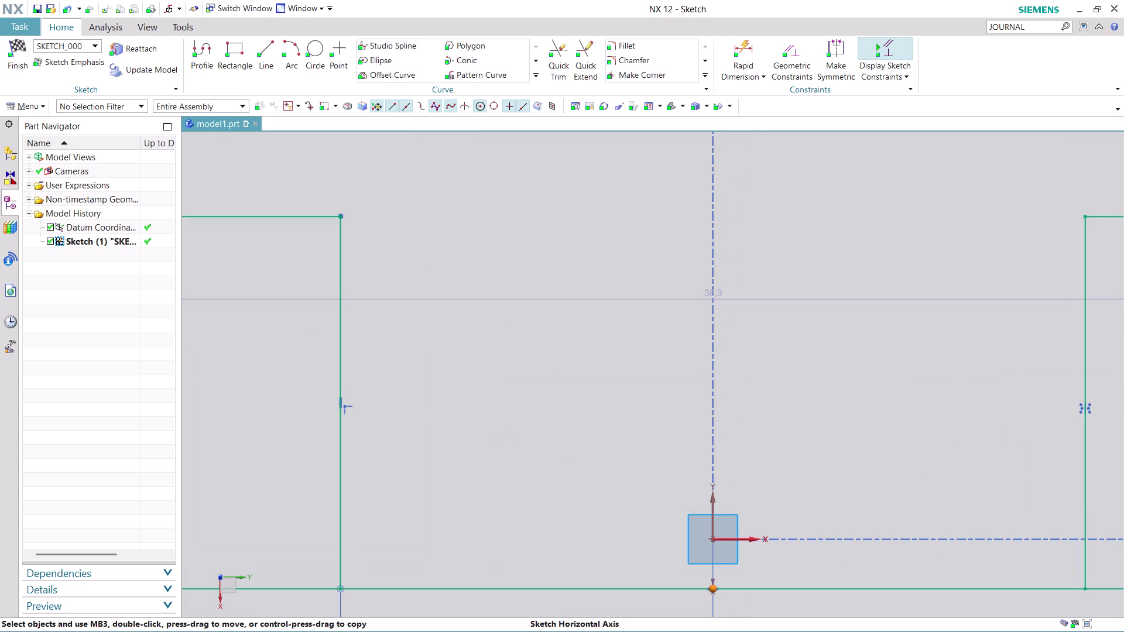
click(767, 522)
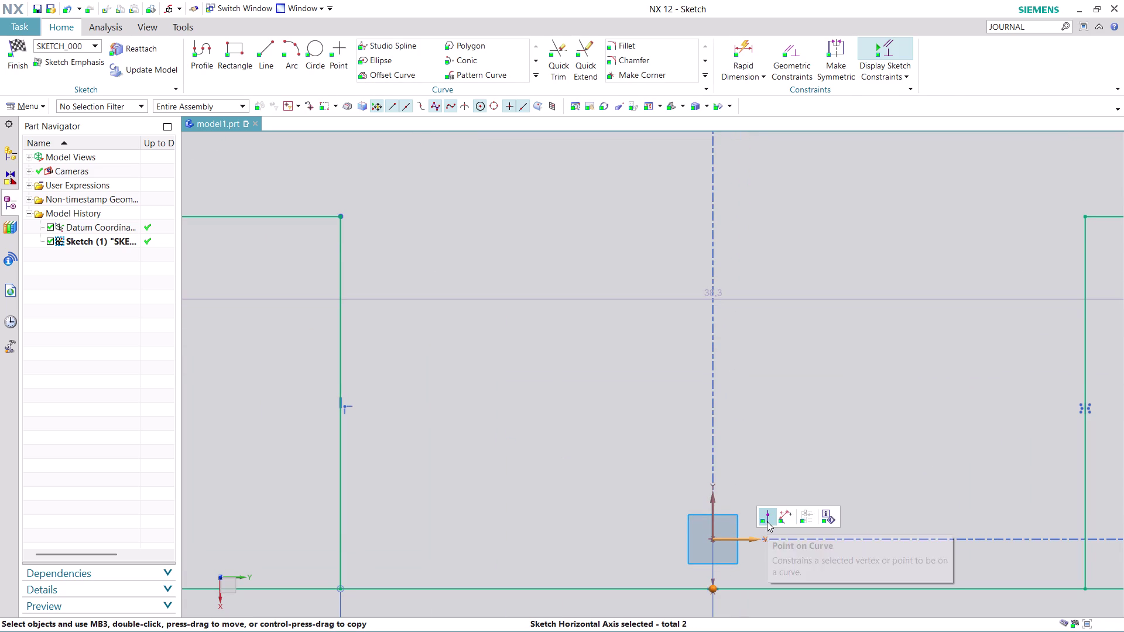
scroll(down, 3)
scroll(down, 3)
scroll(down, 3)
scroll(up, 3)
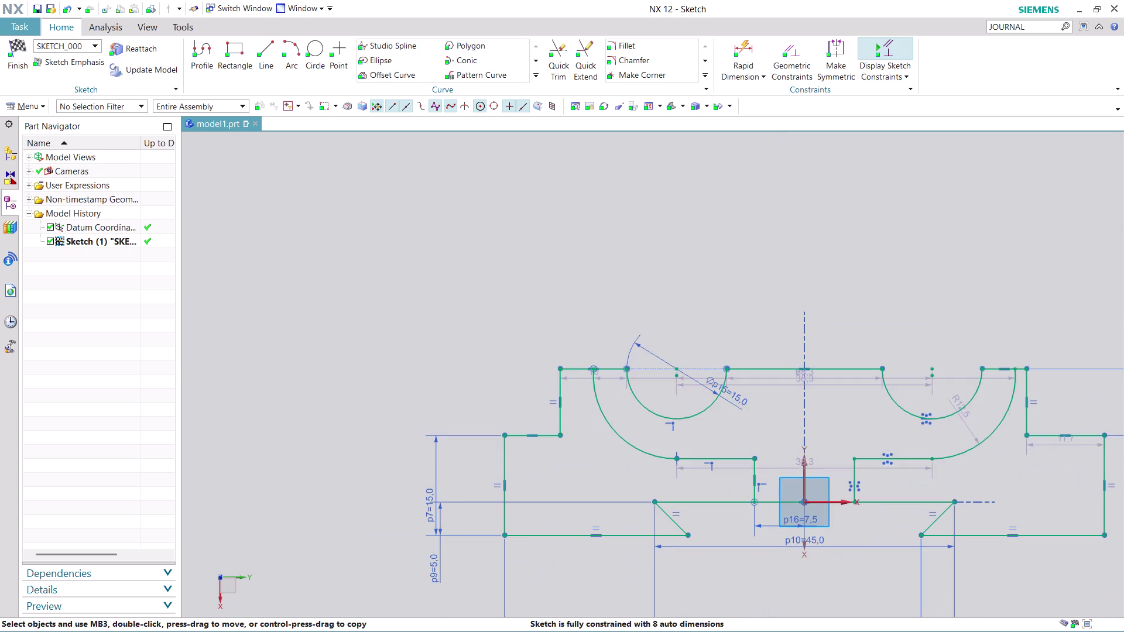
scroll(up, 3)
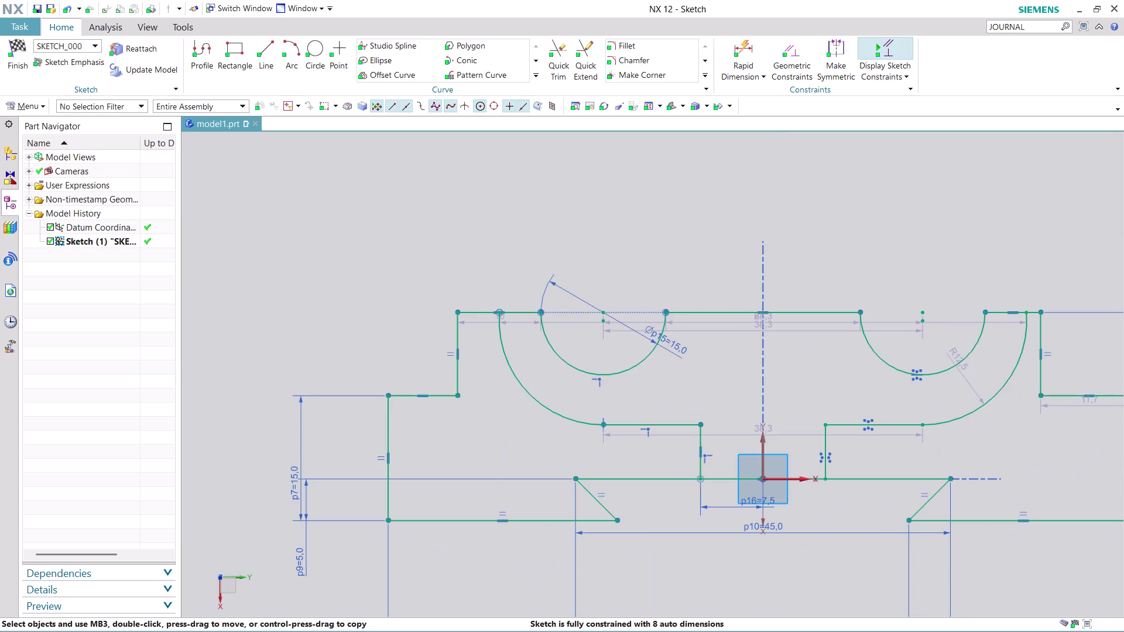
scroll(down, 3)
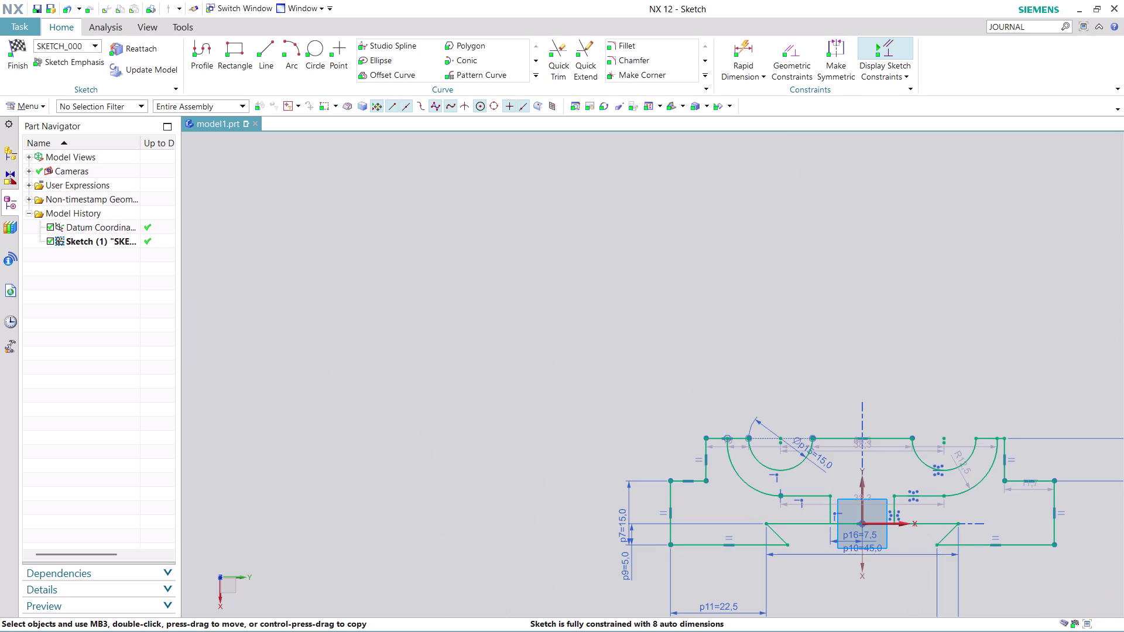
scroll(up, 3)
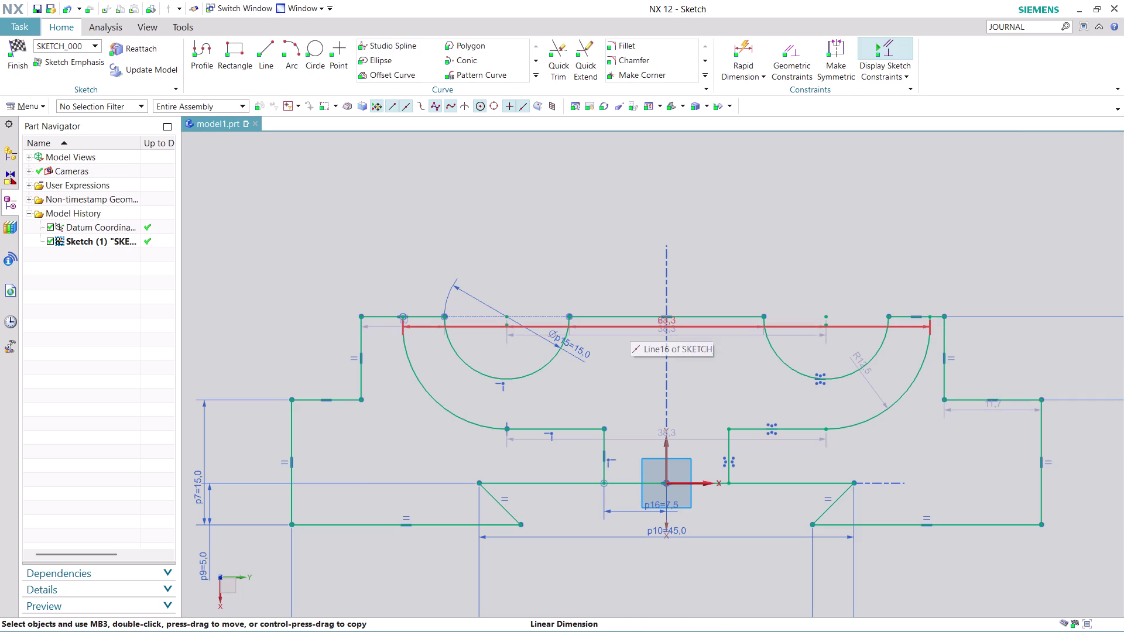
drag(630, 332, 643, 172)
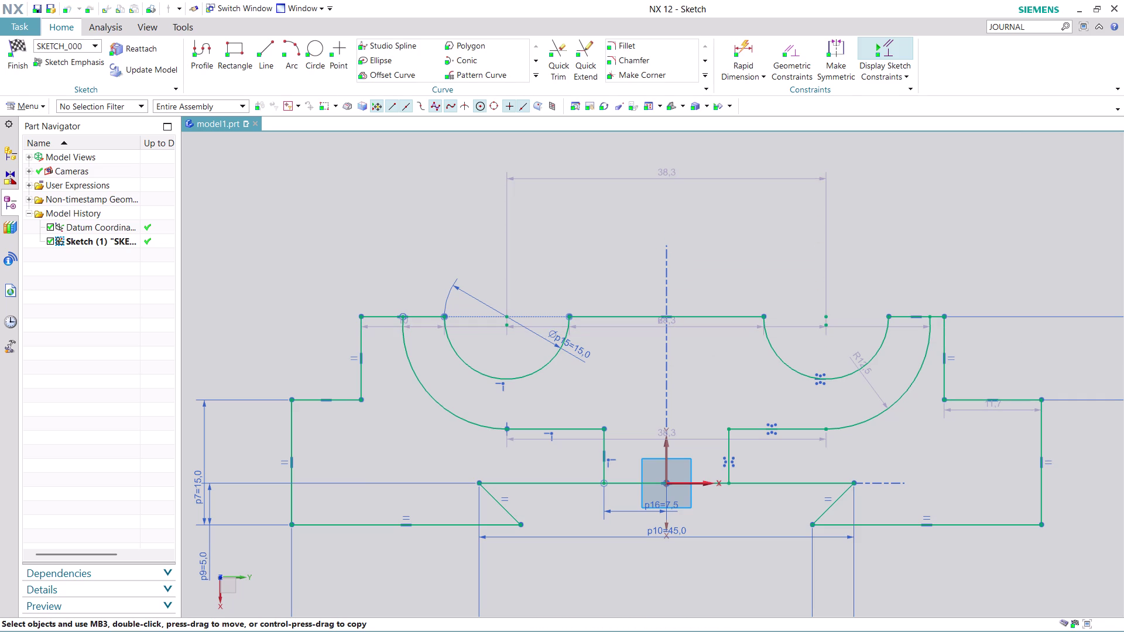
Change the 38.3 arc-center distance dimension to 35.
double_click(668, 178)
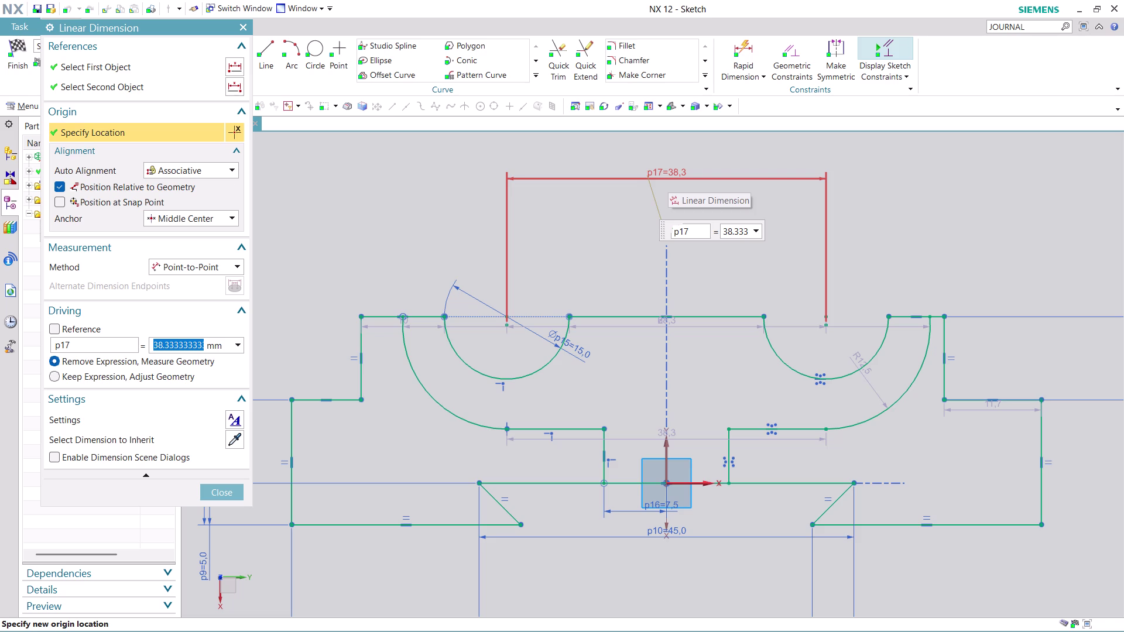
text(35)
key(Return)
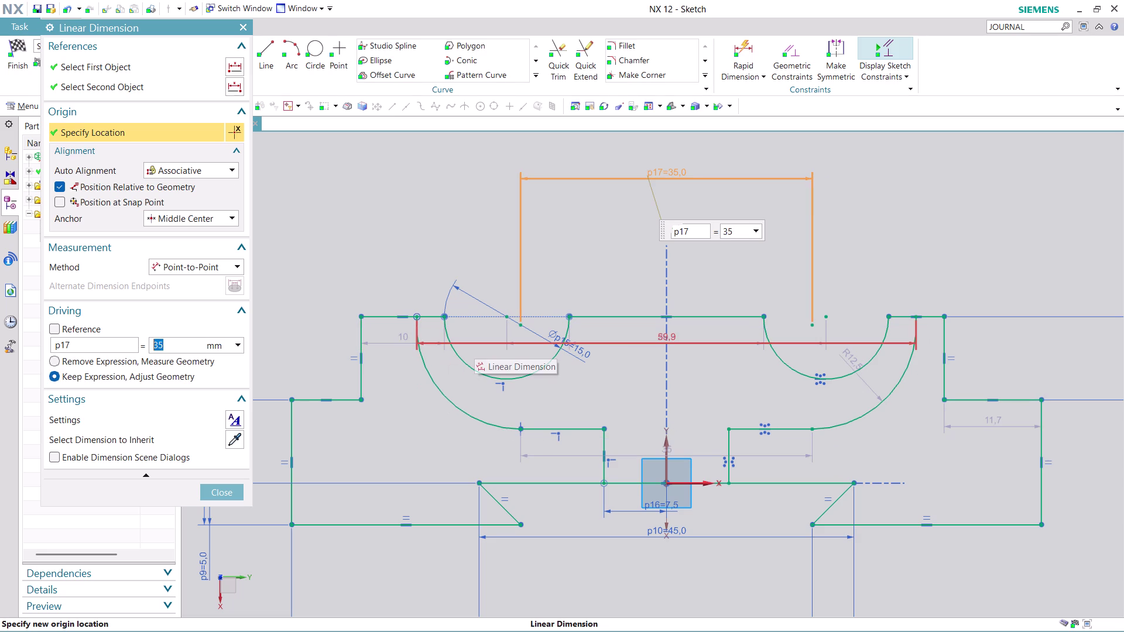
scroll(down, 3)
scroll(up, 3)
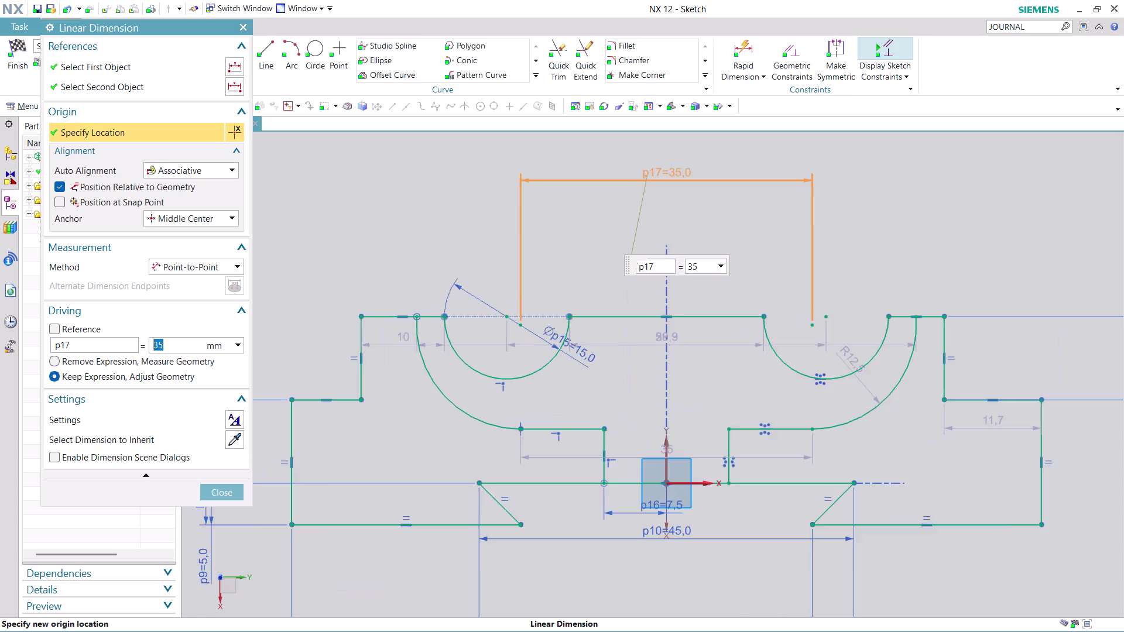
scroll(up, 3)
click(219, 489)
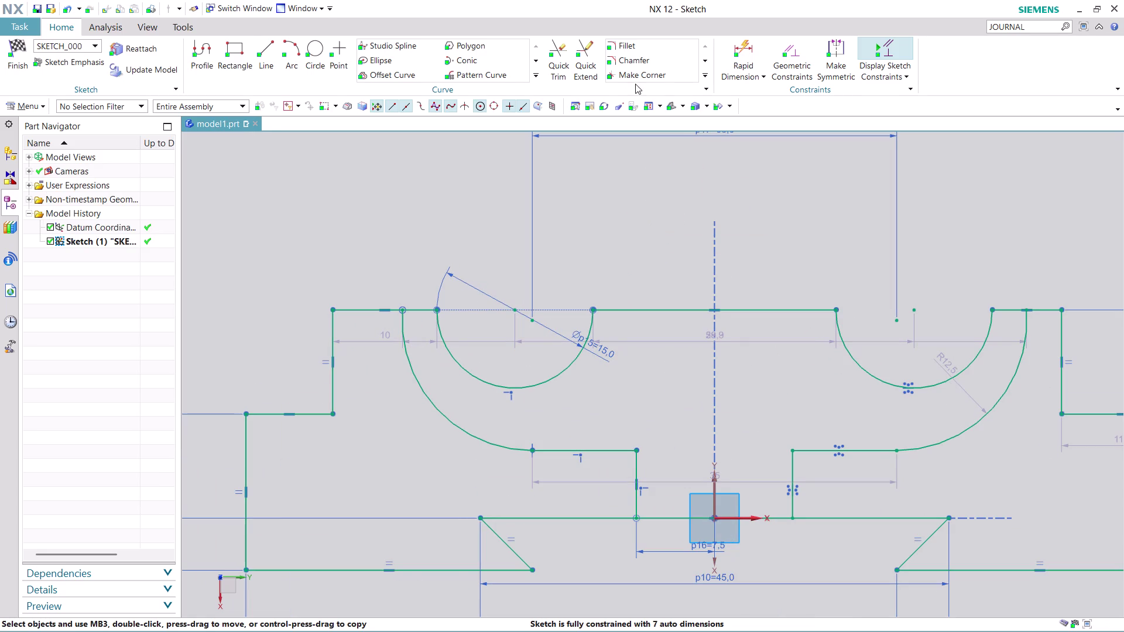
Delete the p17 35 mm center-to-center dimension and acknowledge the auto-dimension notice.
click(749, 43)
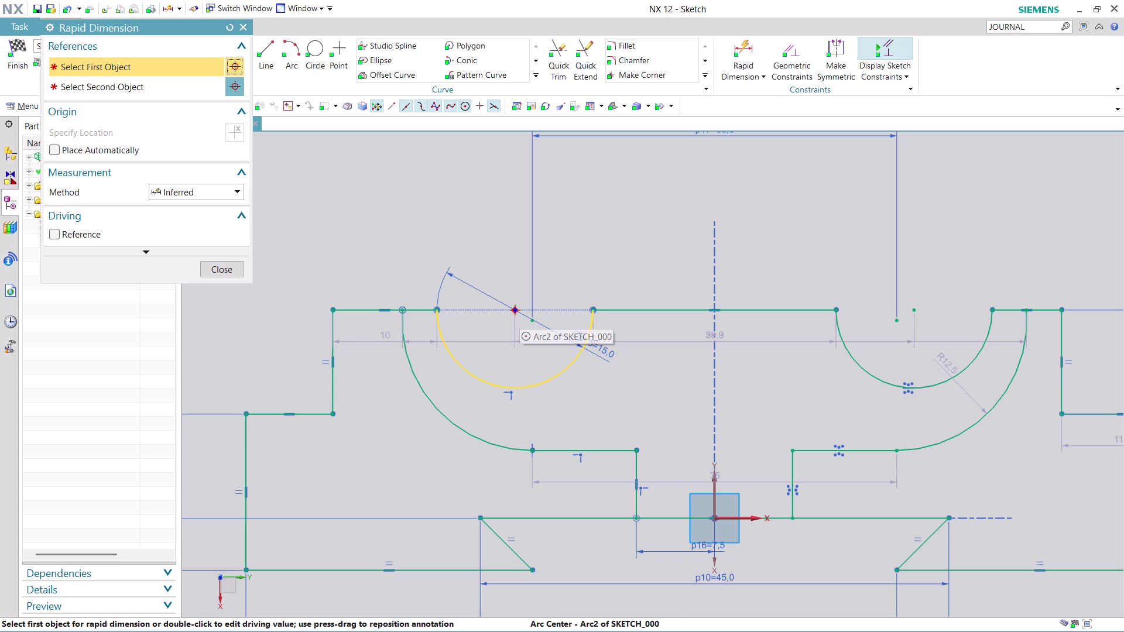
scroll(down, 3)
scroll(down, 3)
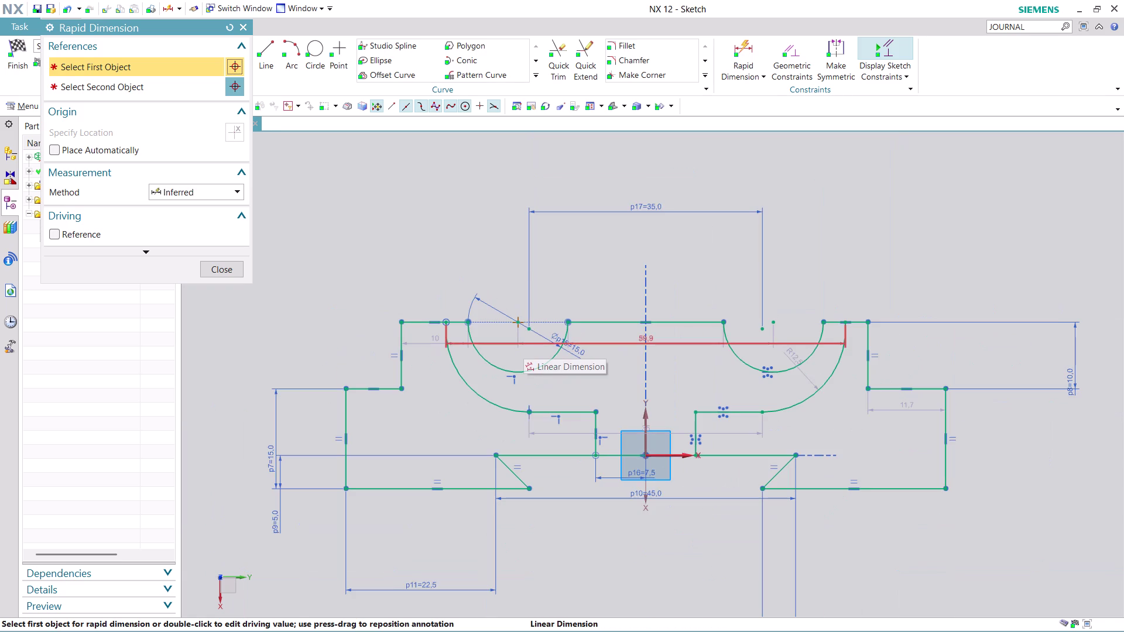
scroll(up, 3)
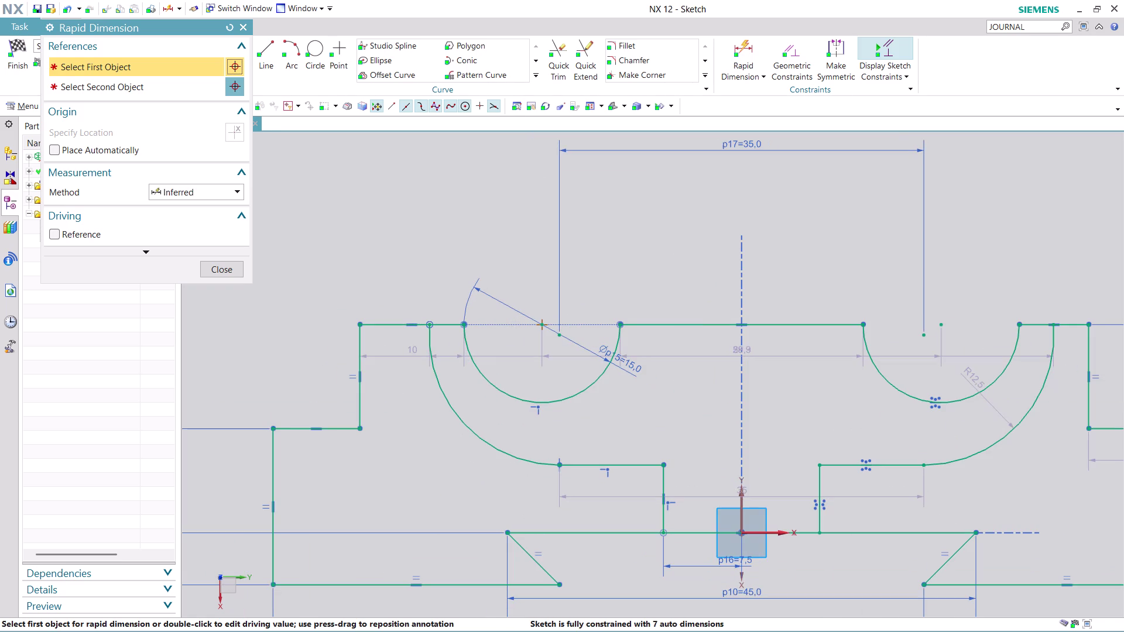
click(234, 268)
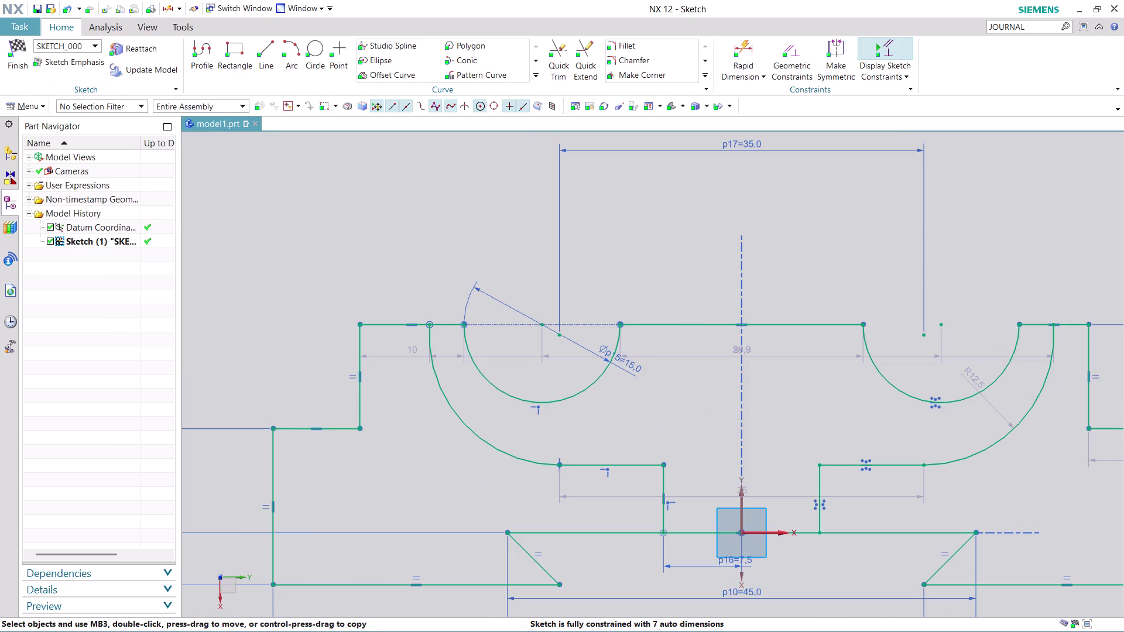
scroll(down, 3)
right_click(551, 222)
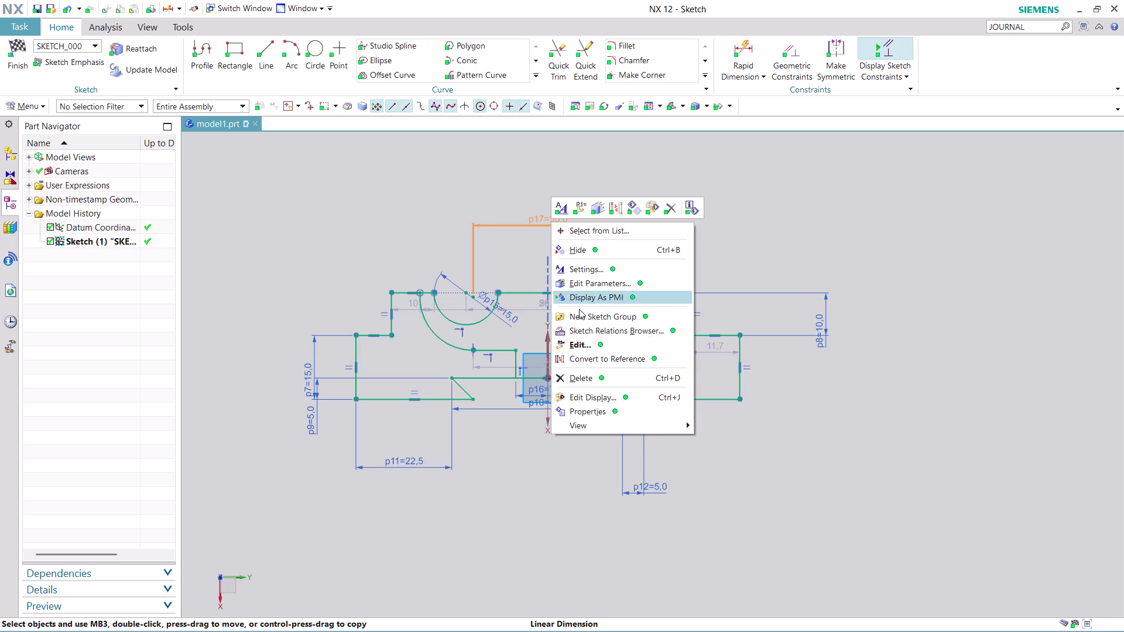
click(591, 380)
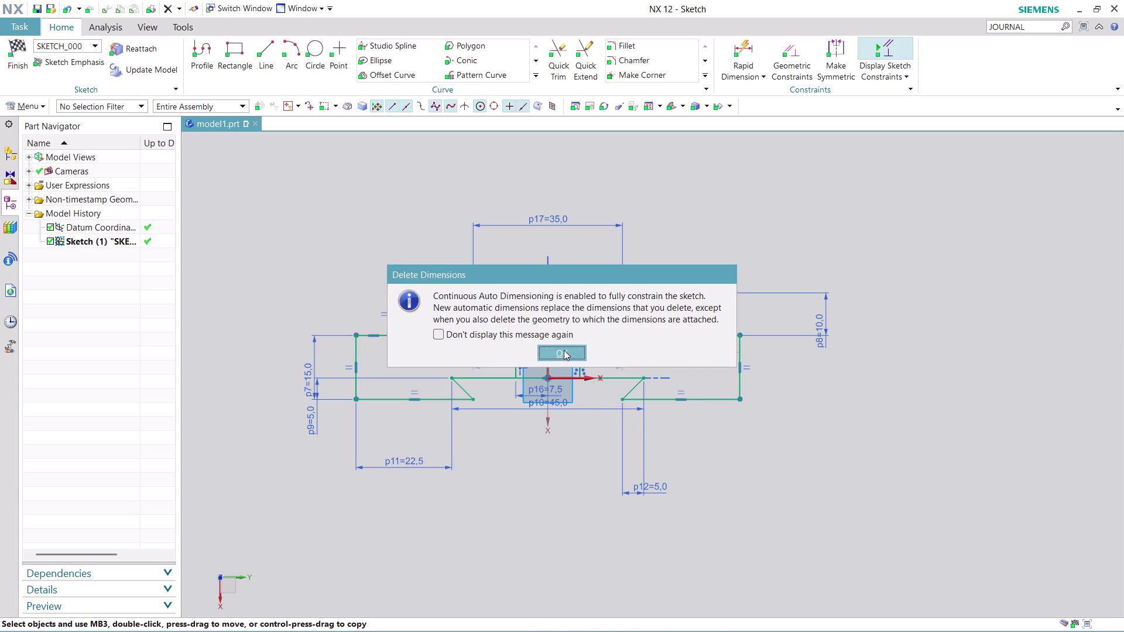
click(566, 356)
scroll(down, 3)
scroll(up, 3)
scroll(up, 3)
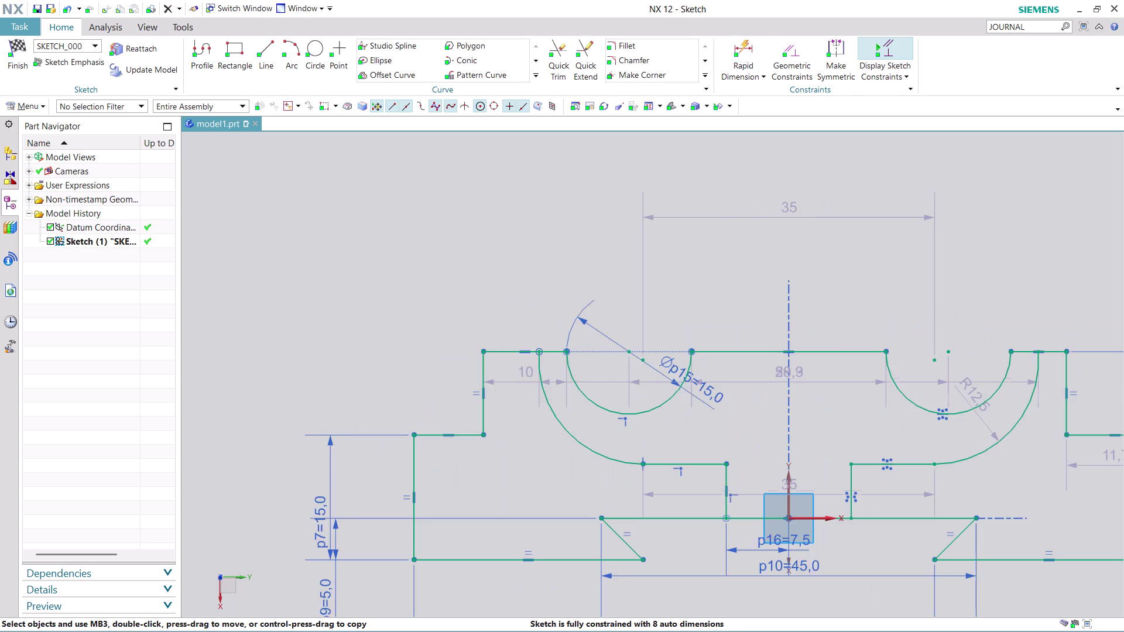
Add a horizontal dimension from the left arc center to the left vertical edge, p17=17.5.
click(740, 48)
scroll(up, 3)
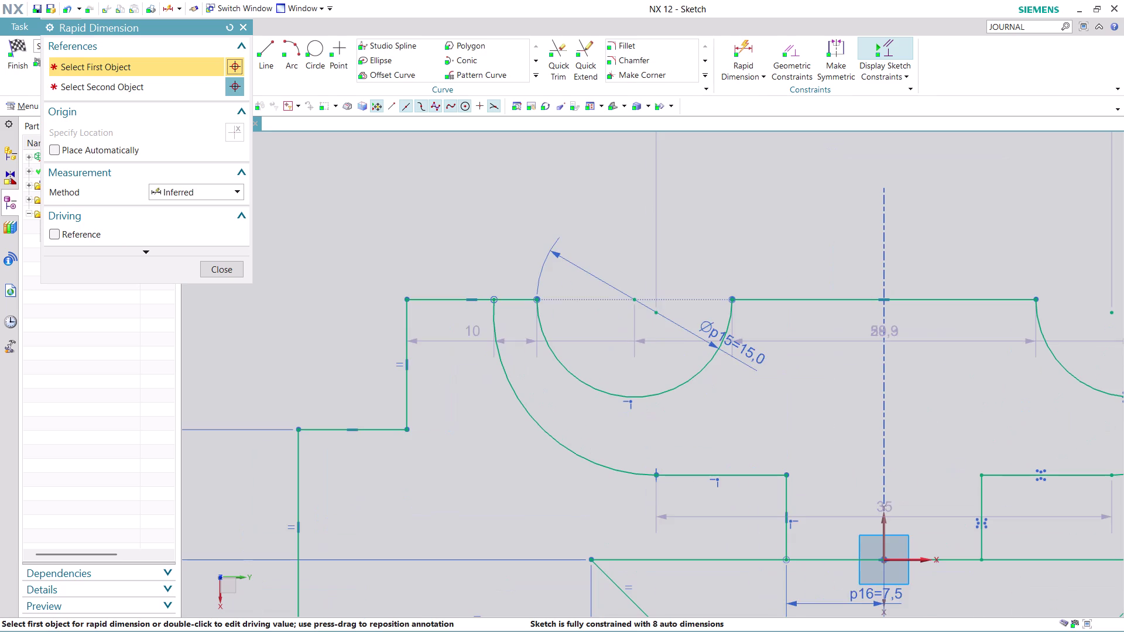
click(633, 300)
click(407, 357)
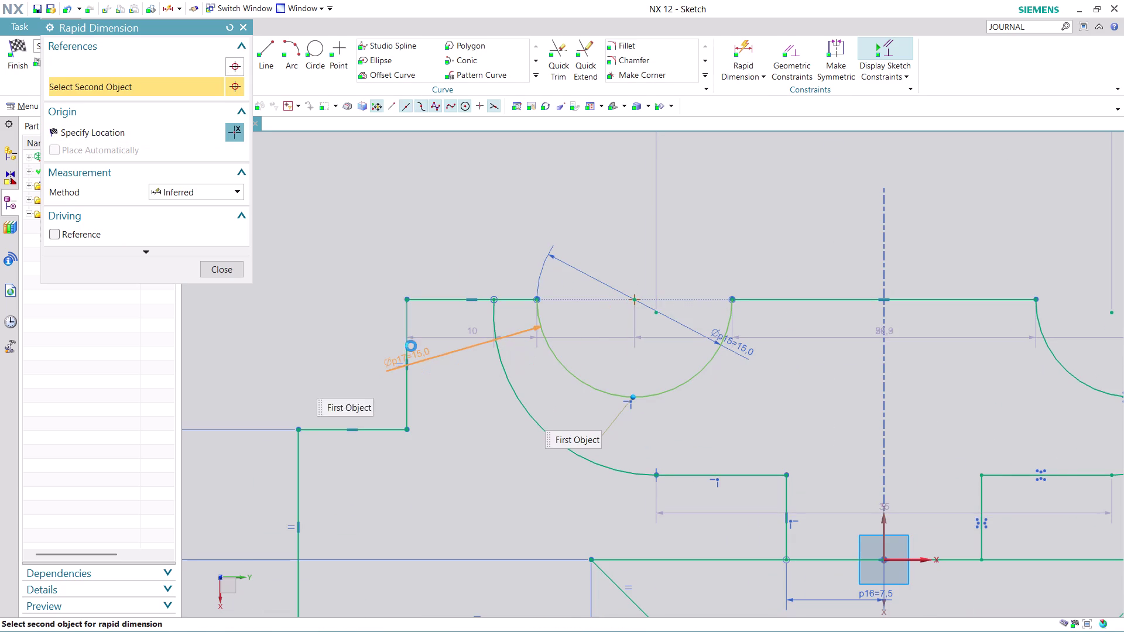
click(494, 145)
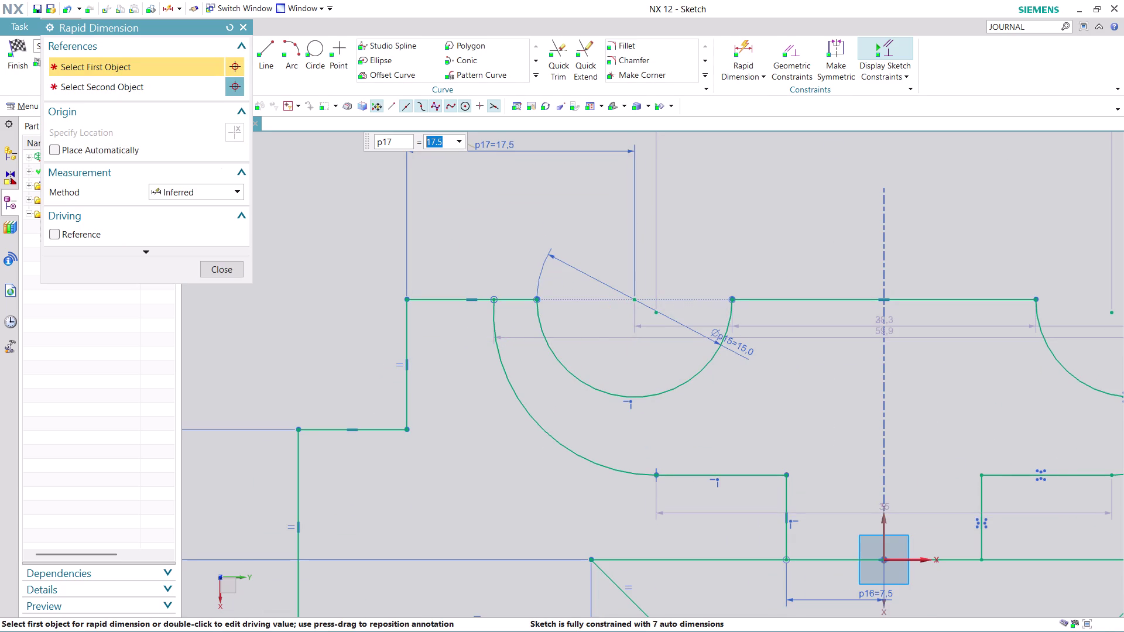
click(223, 272)
scroll(down, 3)
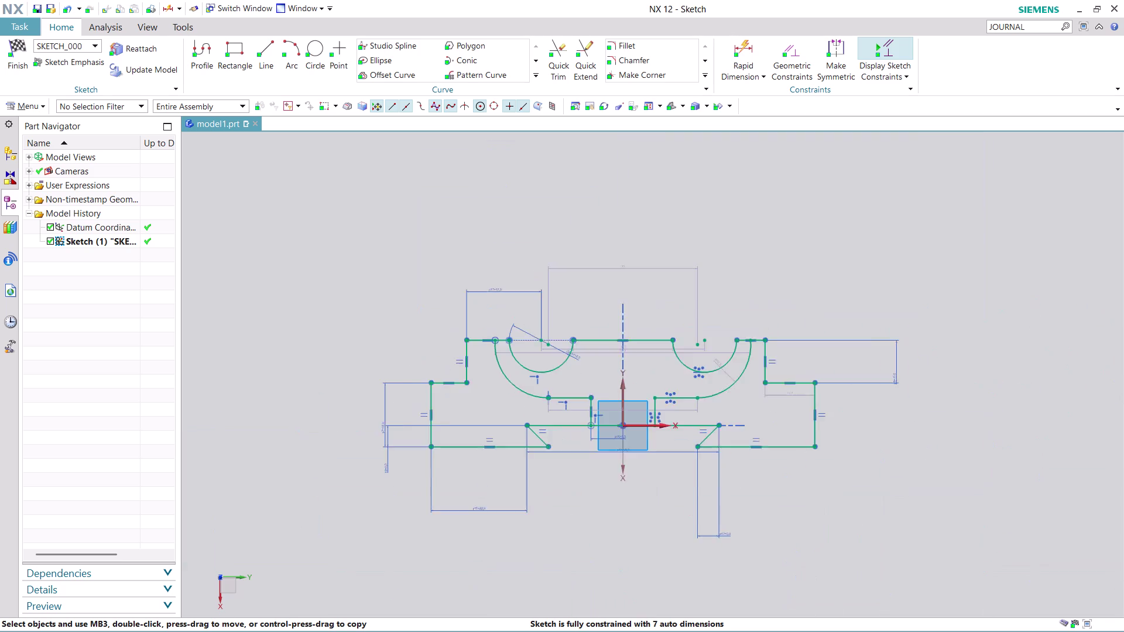
scroll(down, 3)
scroll(up, 3)
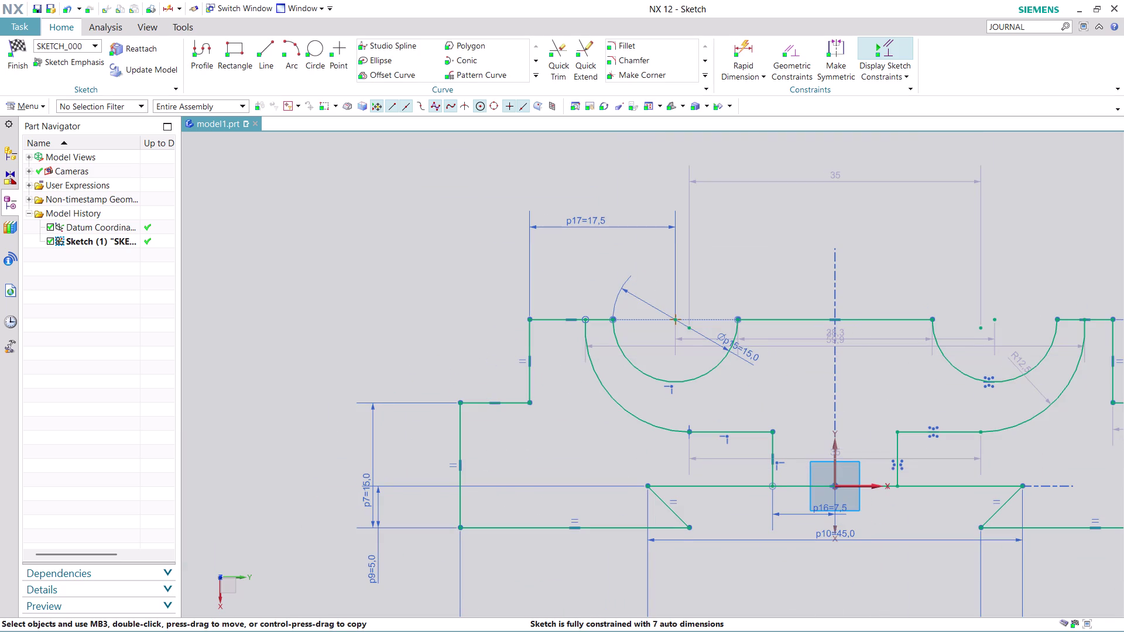
scroll(up, 3)
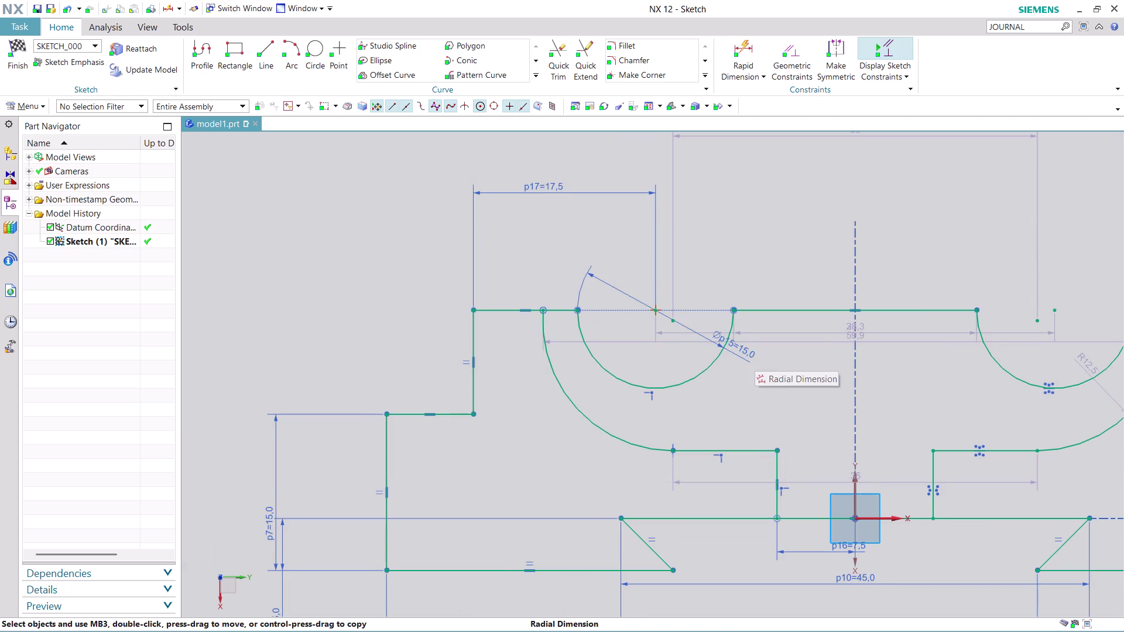
scroll(down, 3)
scroll(up, 3)
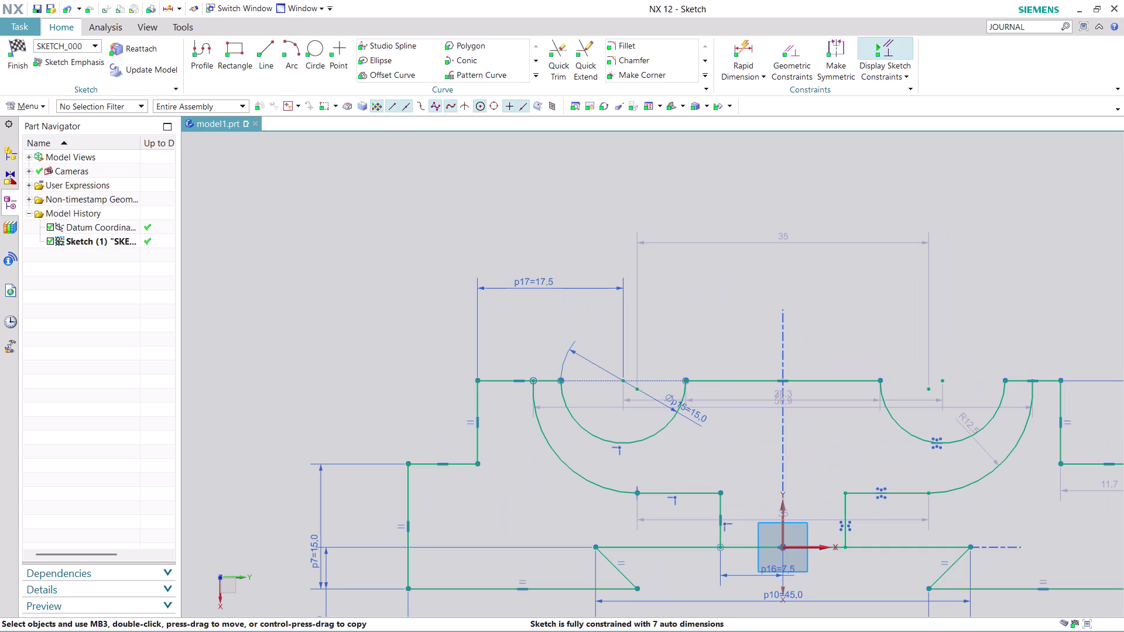
scroll(up, 3)
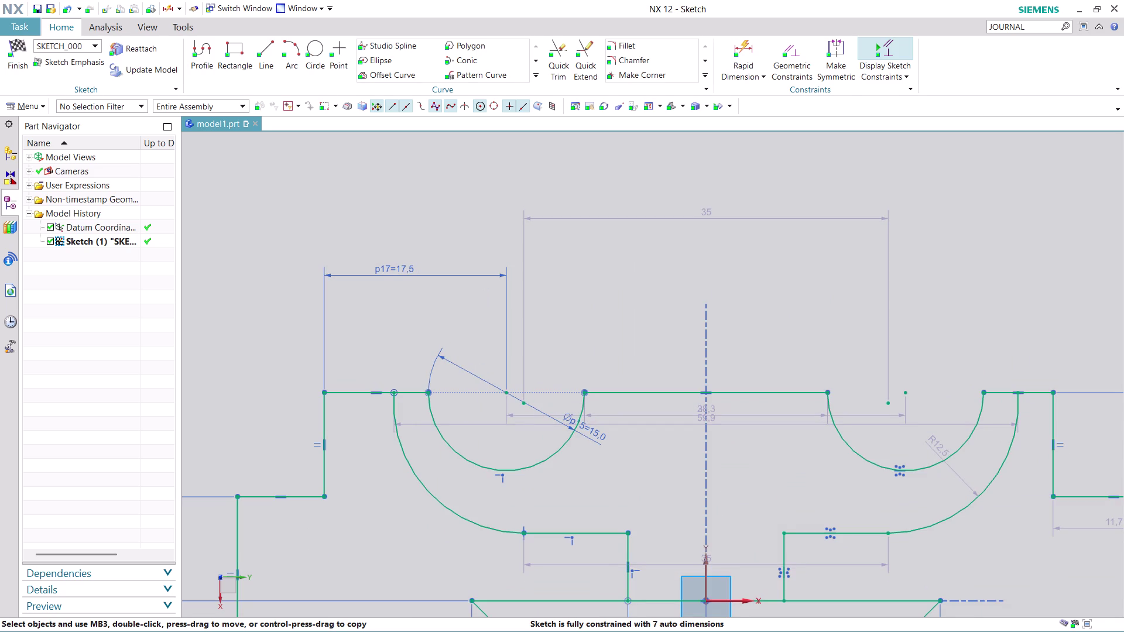
Select the right arc center and right edge, then cancel the unwanted vertical dimension.
click(907, 391)
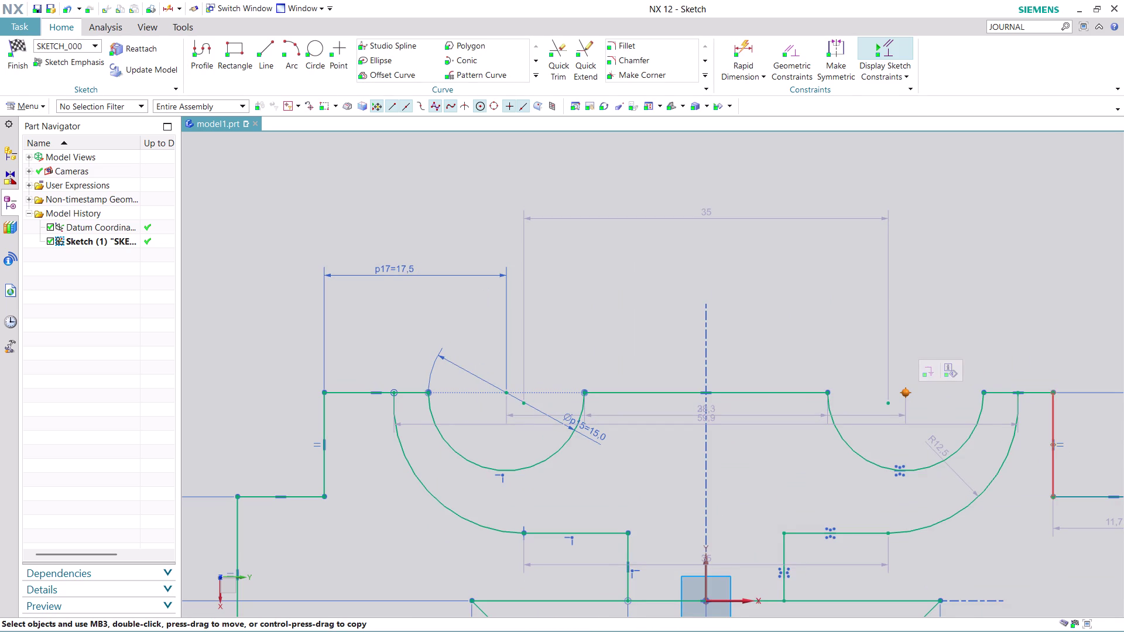
click(1049, 420)
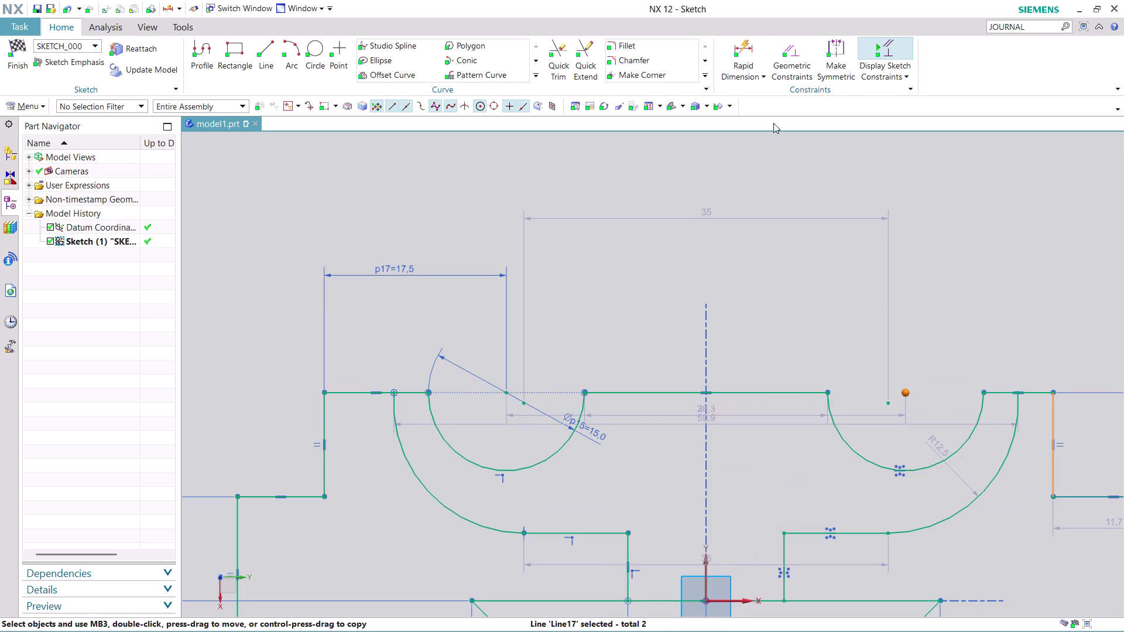
click(745, 58)
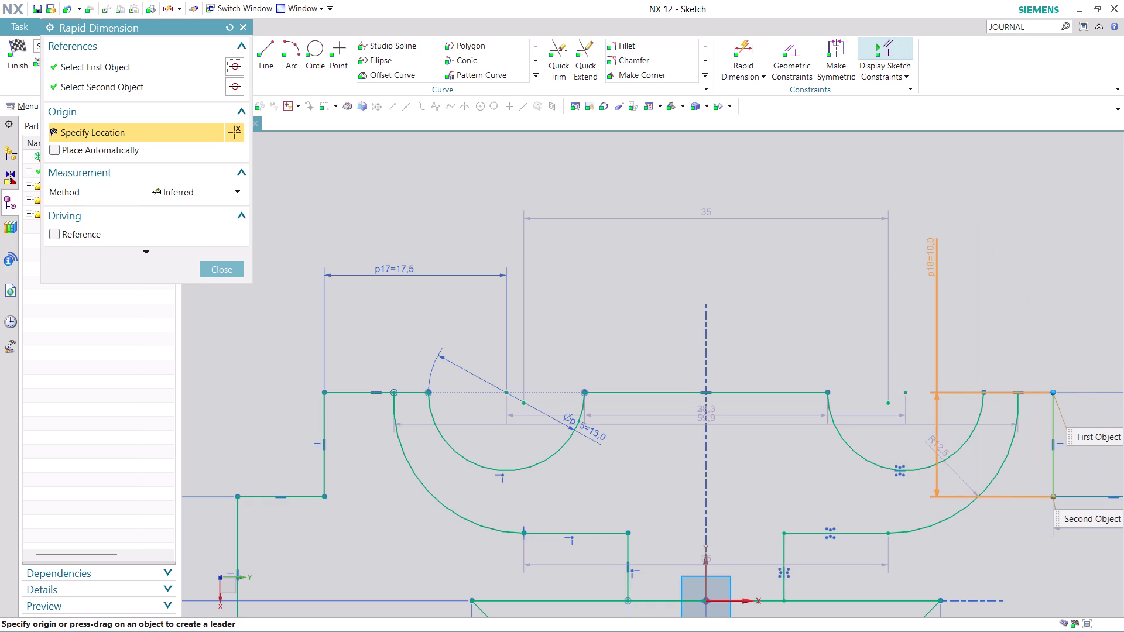
key(Escape)
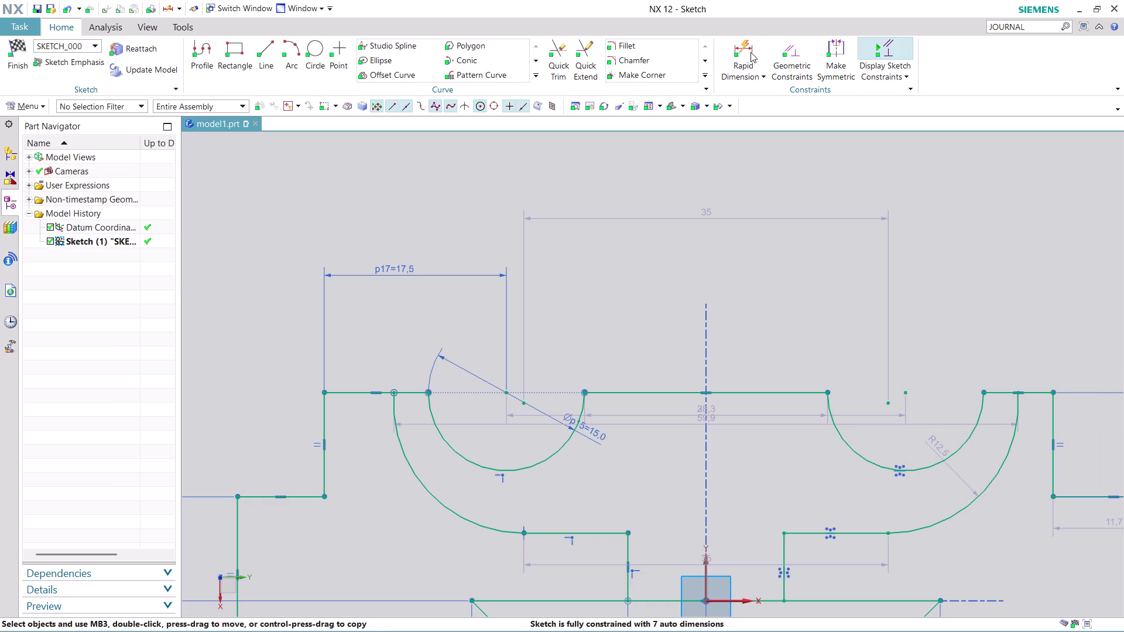
Dimension the right arc center 17.5 from the right vertical edge, replacing 14.166.
click(750, 52)
click(907, 392)
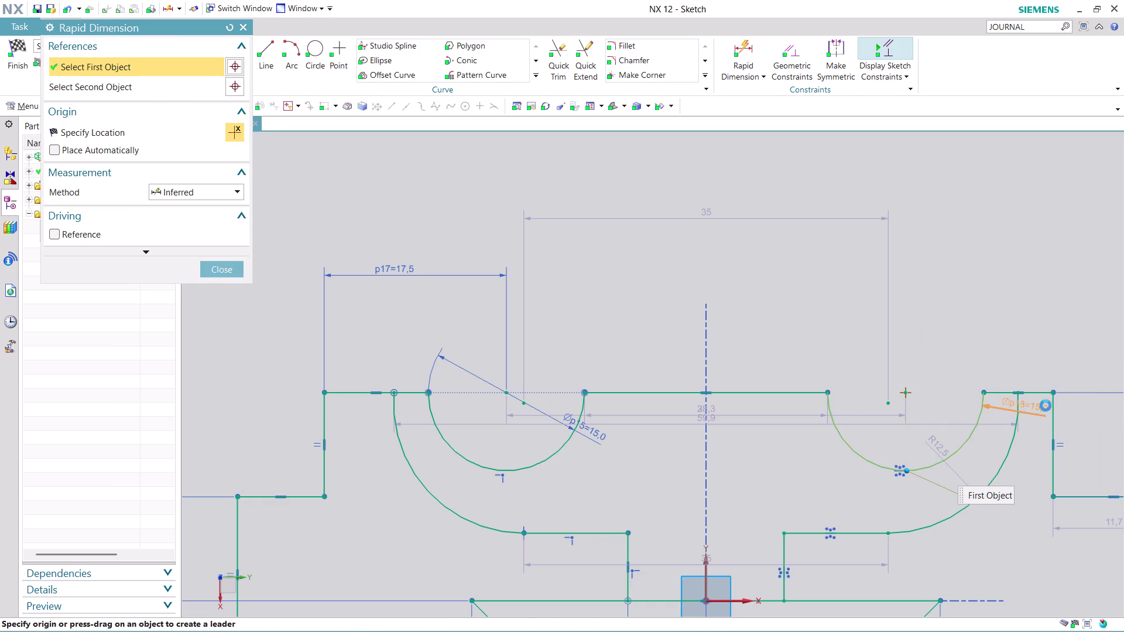
click(1054, 420)
click(986, 191)
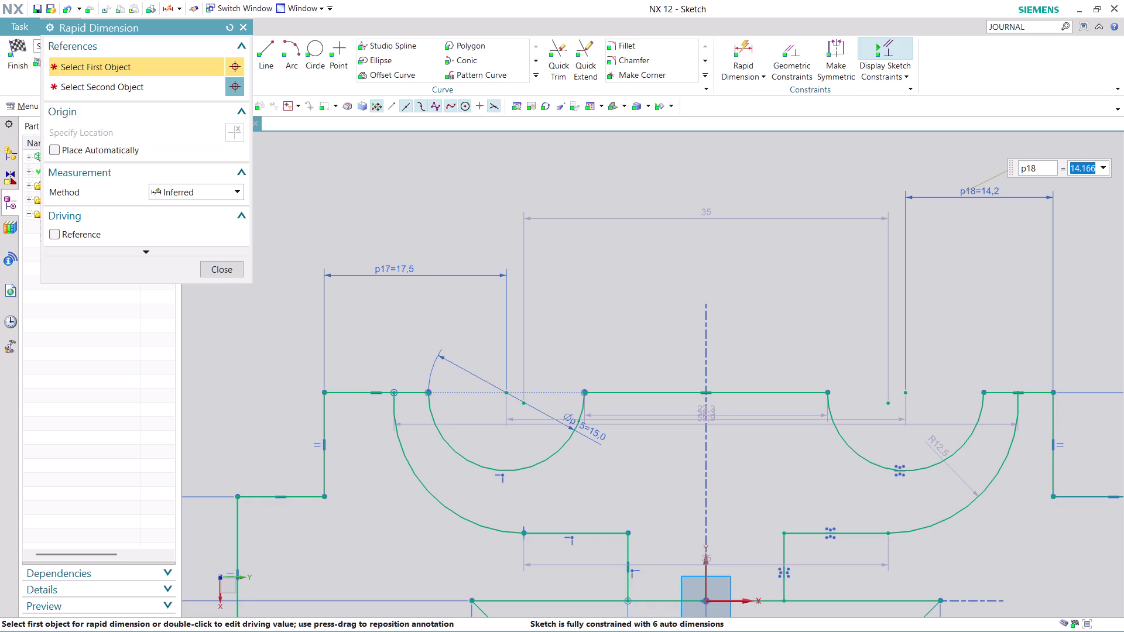
key(1)
key(7)
text(.)
text(5)
key(Return)
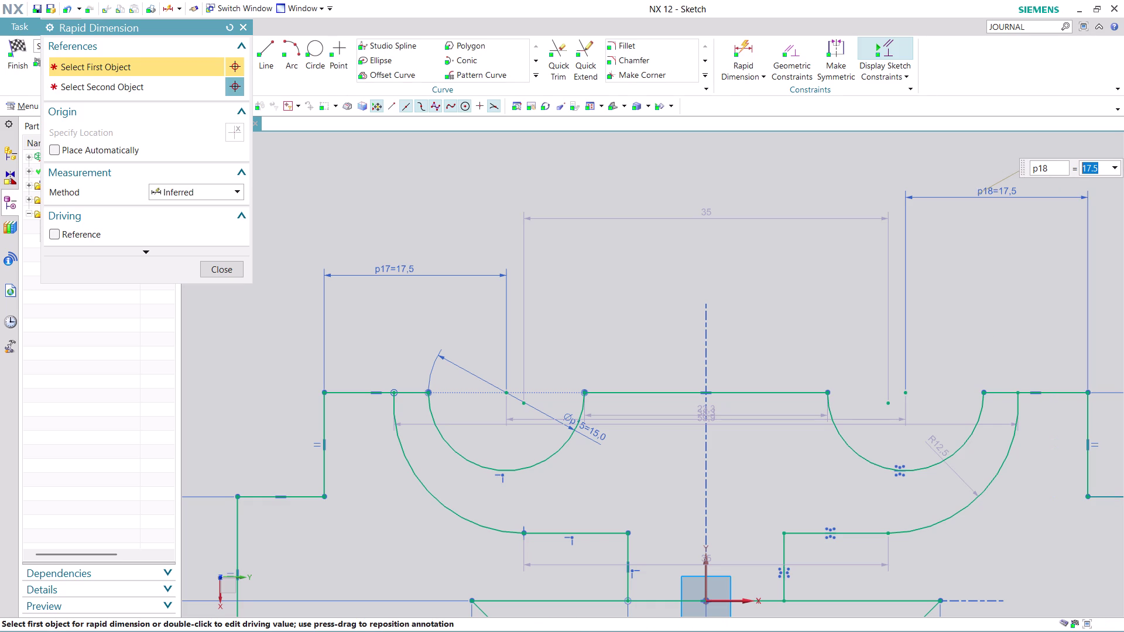